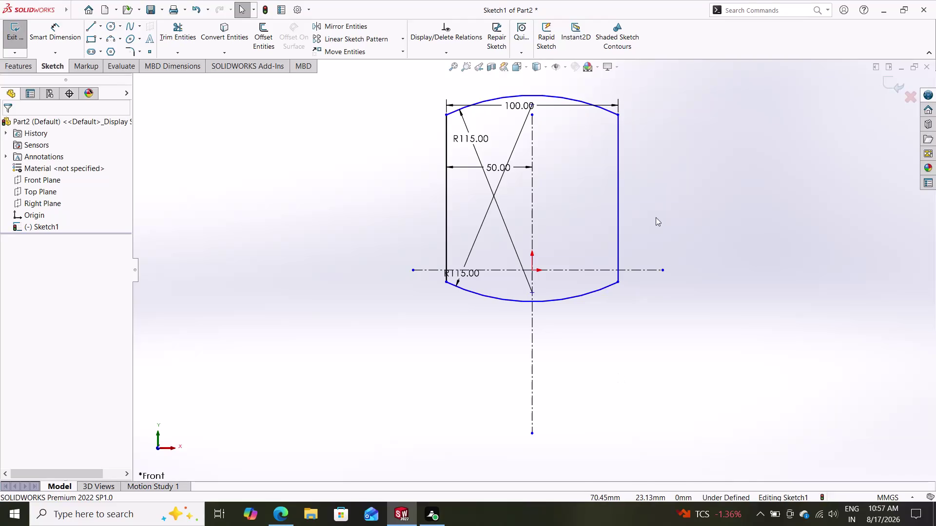
Dimension the plate's right side line to 150 mm tall.
click(59, 24)
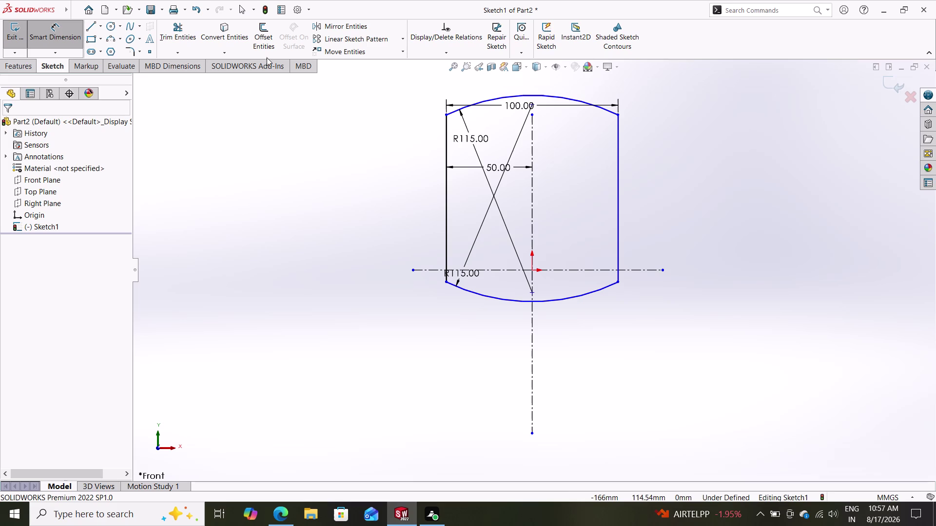
click(618, 162)
click(701, 179)
text(15)
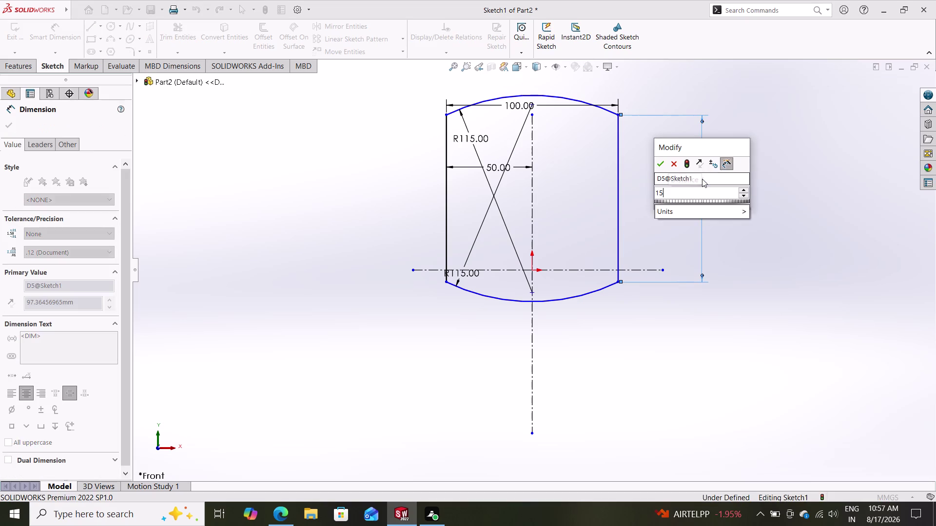
text(0)
key(Return)
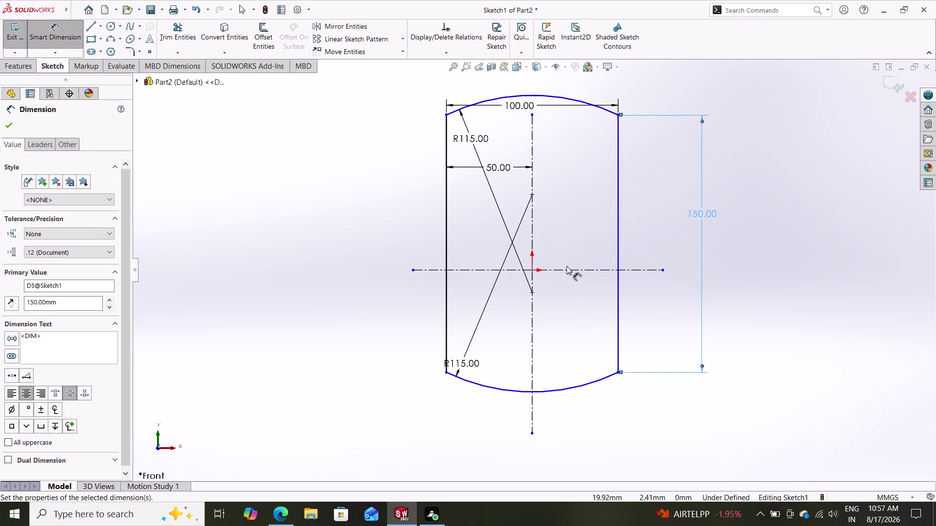
Dimension the top arc's peak 150/2 (75 mm) above the origin.
click(530, 269)
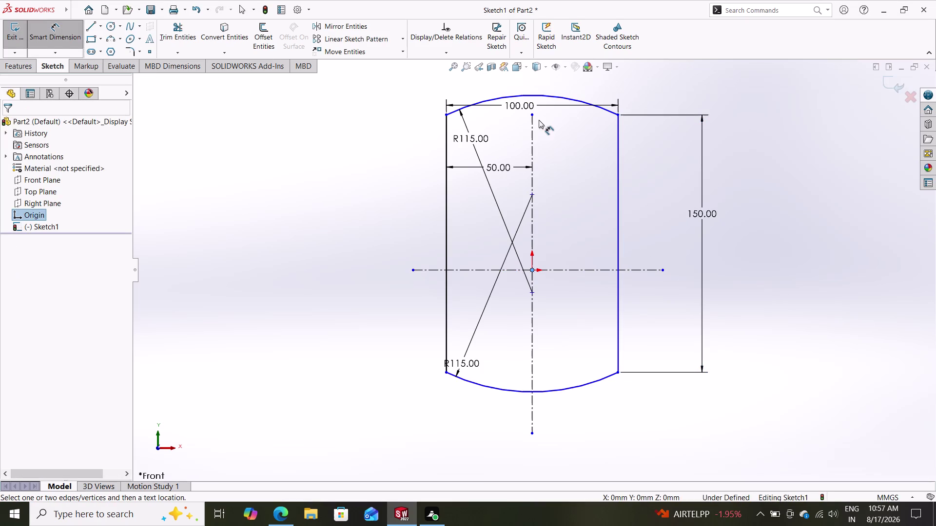
click(531, 94)
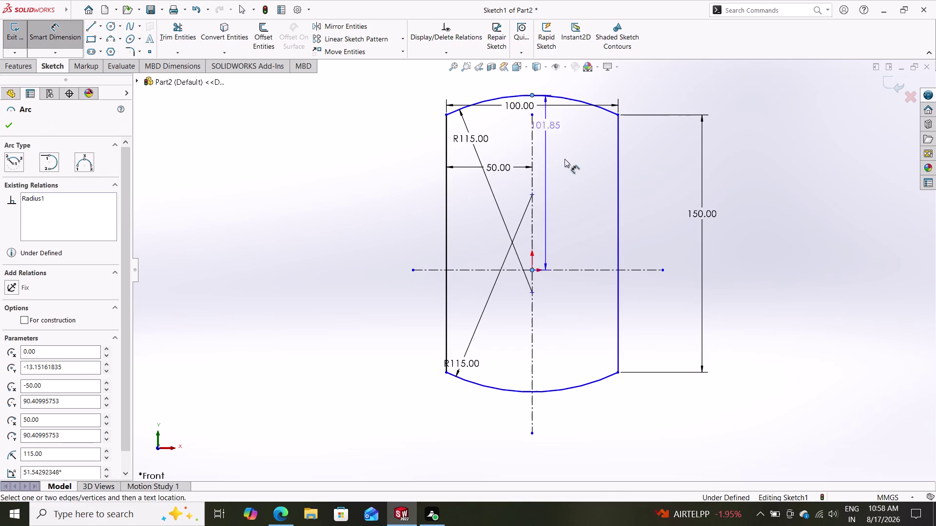
click(666, 222)
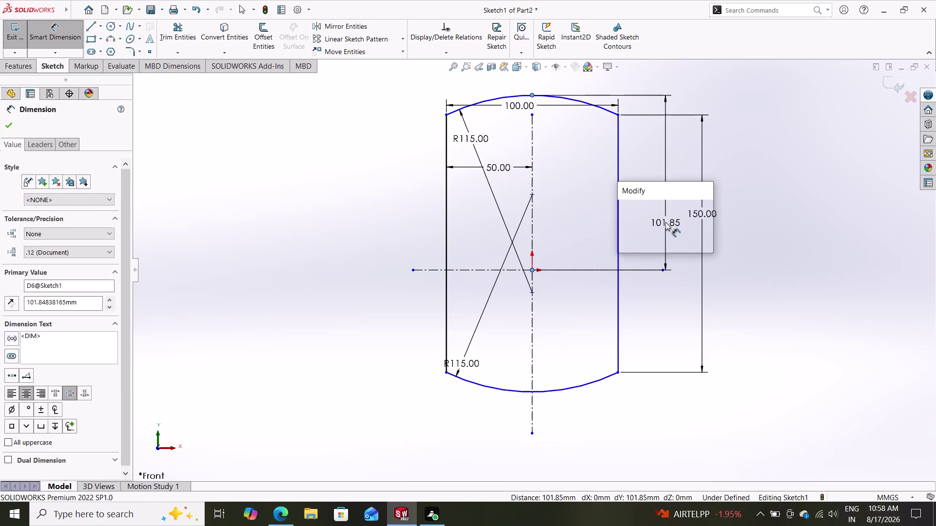
text(150)
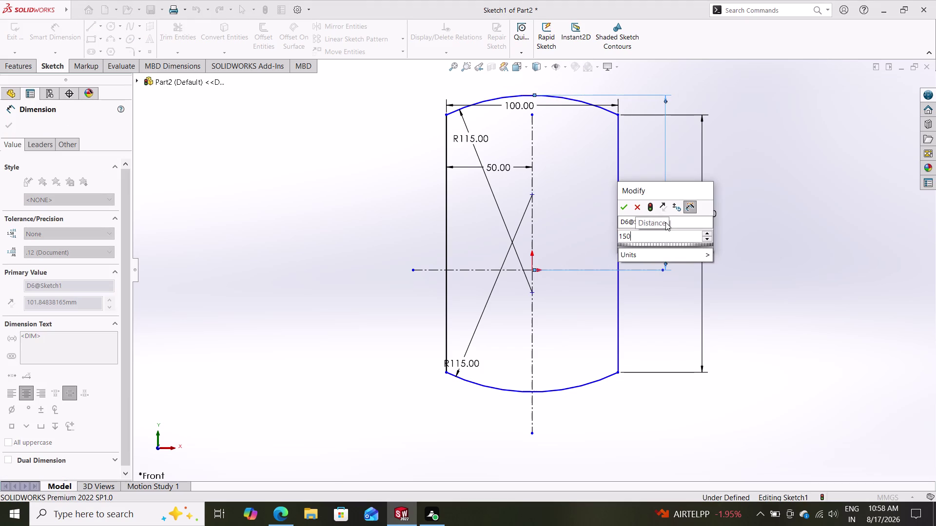
text(/2)
key(Return)
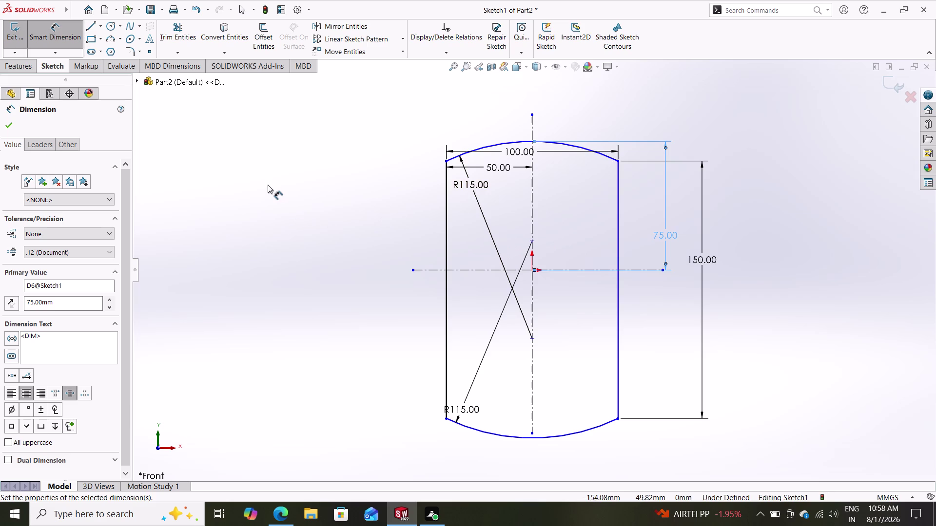
click(10, 120)
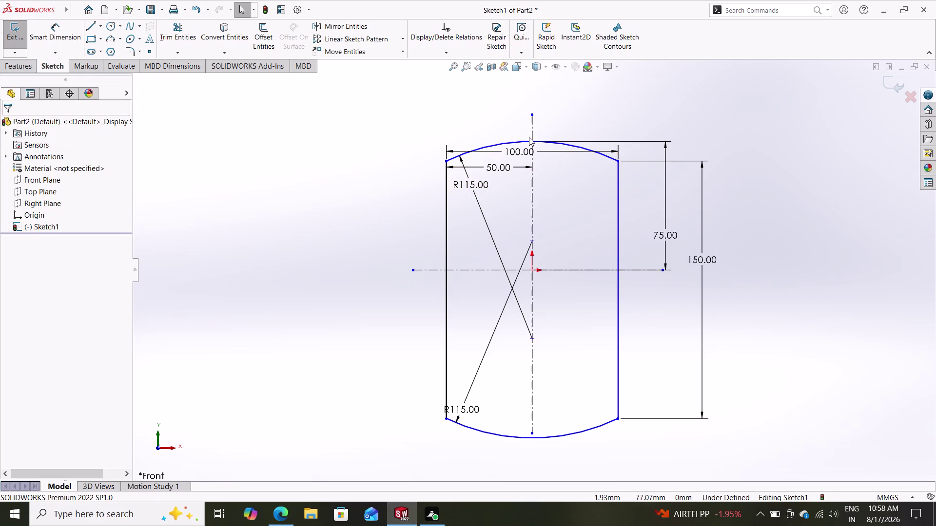
click(532, 142)
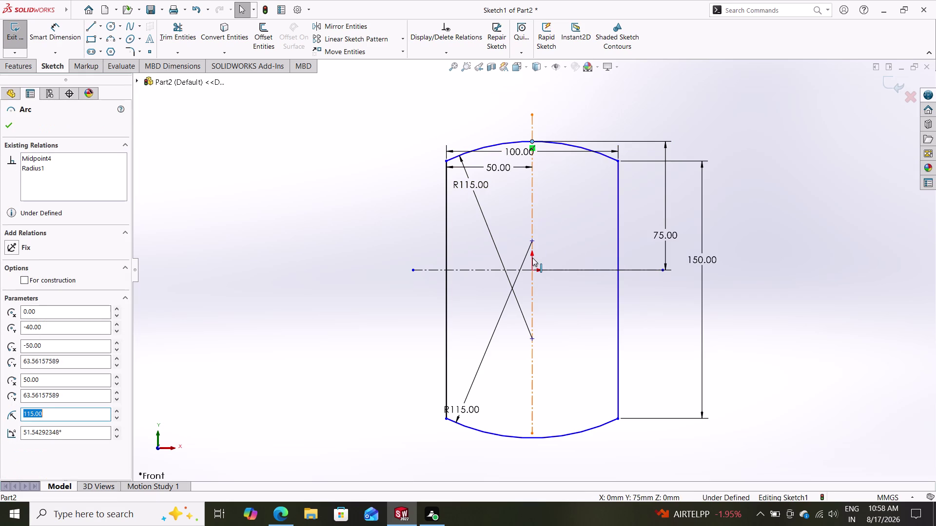
click(531, 438)
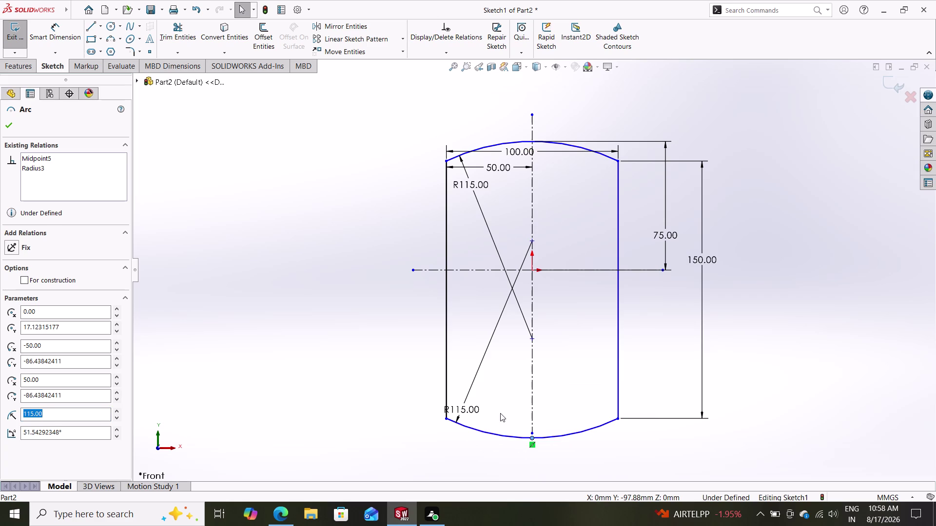
click(531, 140)
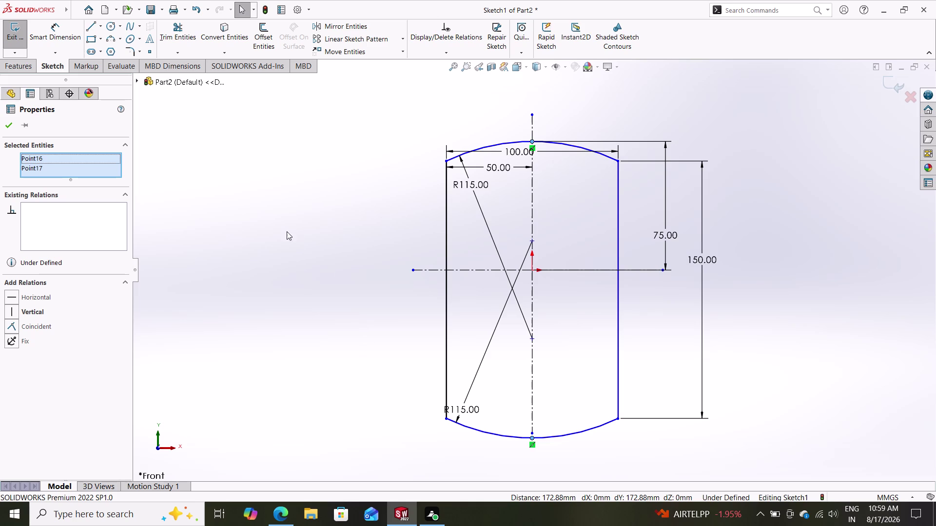
click(56, 38)
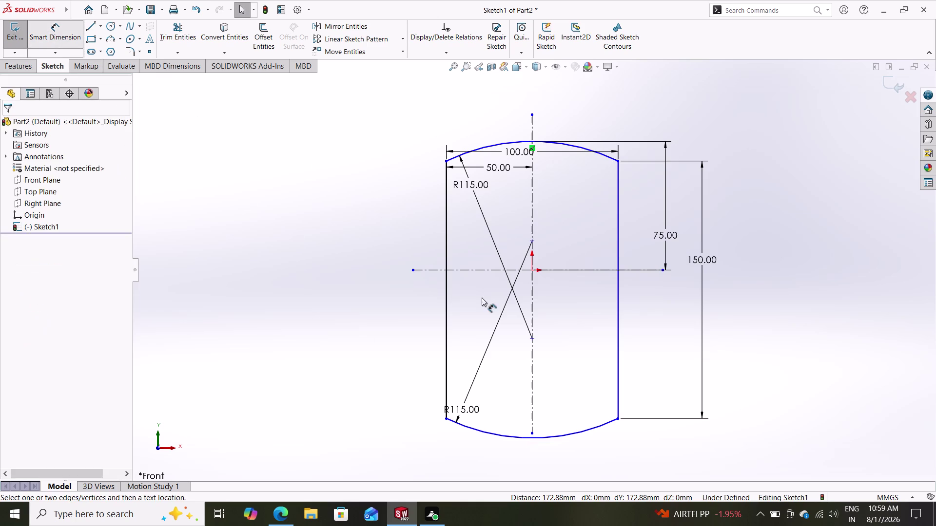
Discard the redundant 50 width dimension and the abandoned midpoint-to-midpoint dimension.
click(445, 274)
click(532, 269)
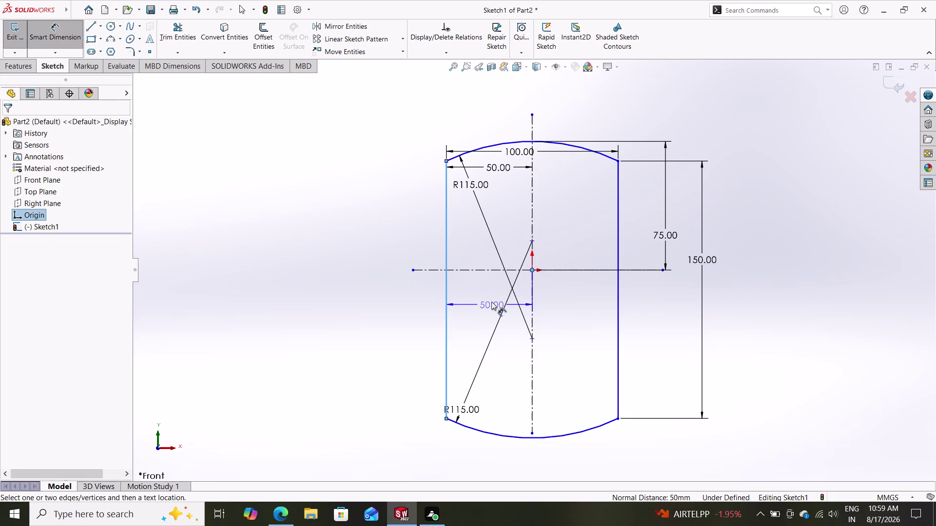
click(488, 292)
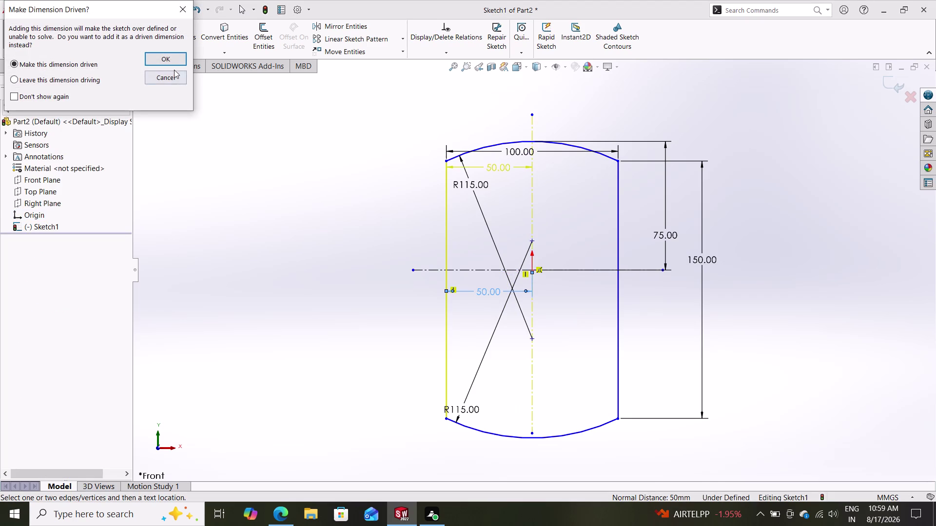
click(171, 79)
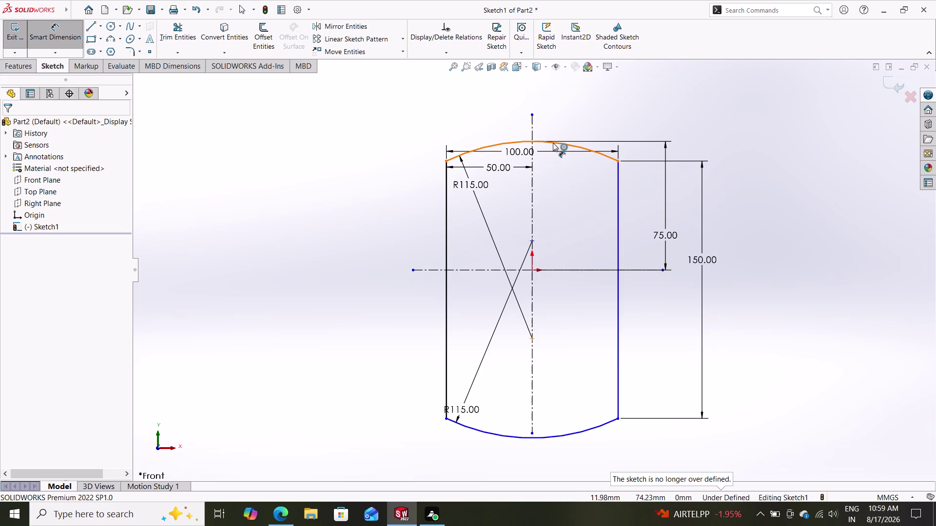
key(Escape)
click(531, 141)
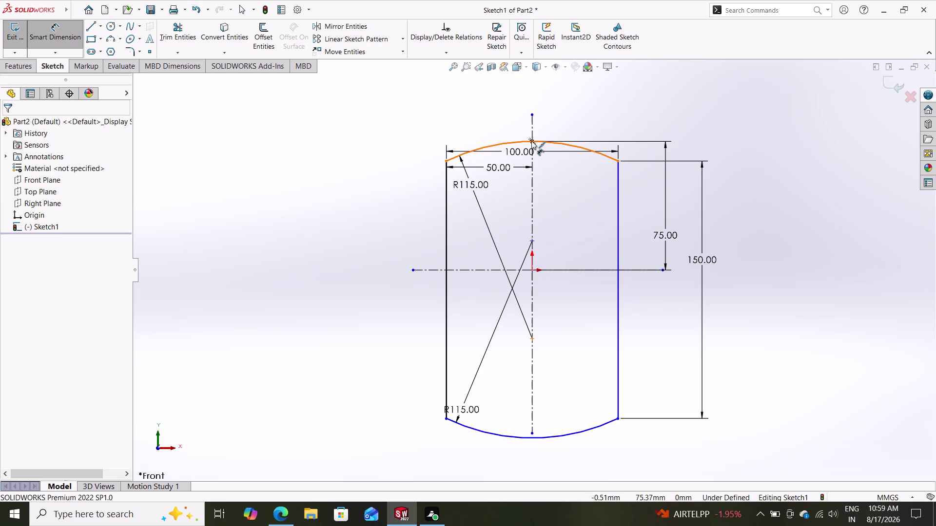
click(531, 438)
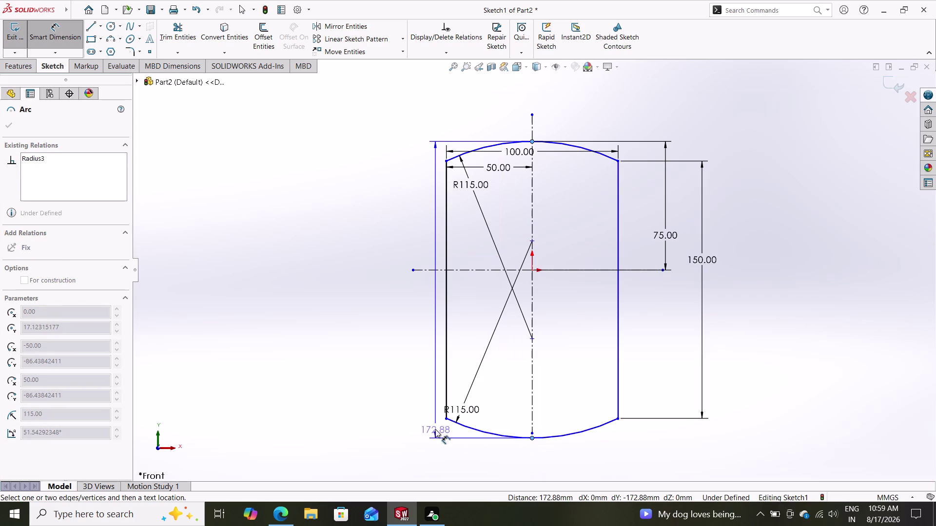
key(Escape)
key(Escape)
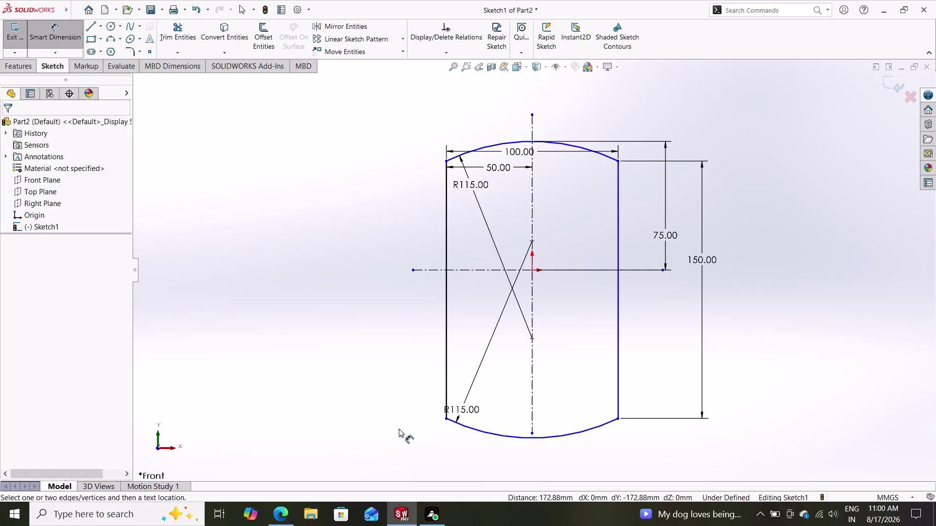
key(Escape)
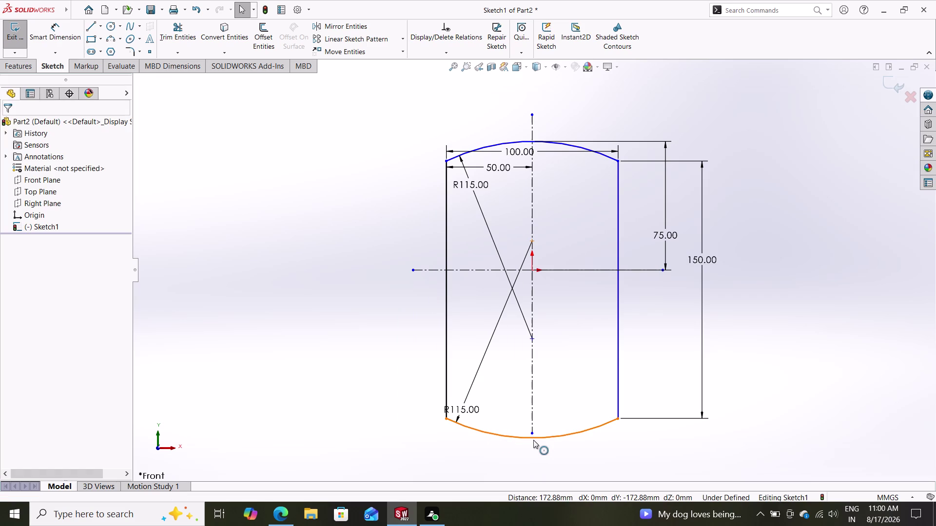
Add a Vertical relation between the bottom and top arc midpoints.
click(533, 437)
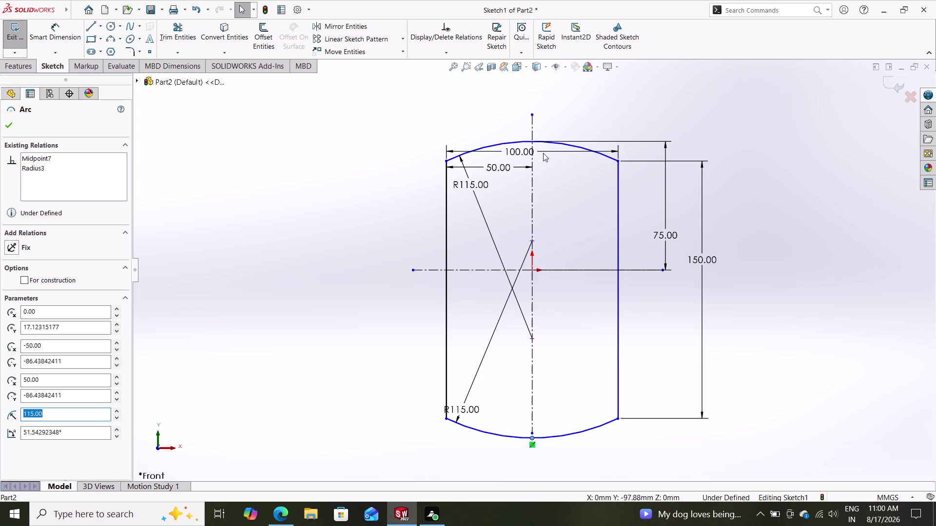
click(532, 141)
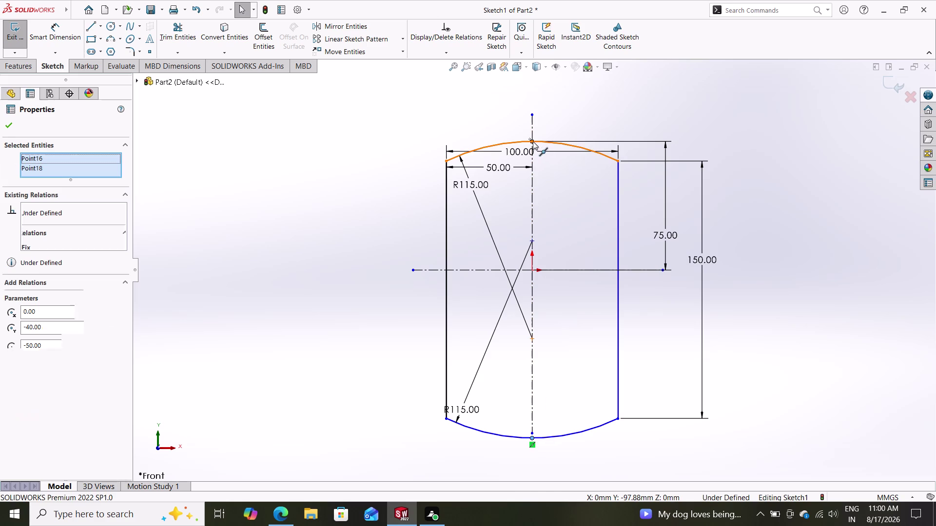
click(34, 310)
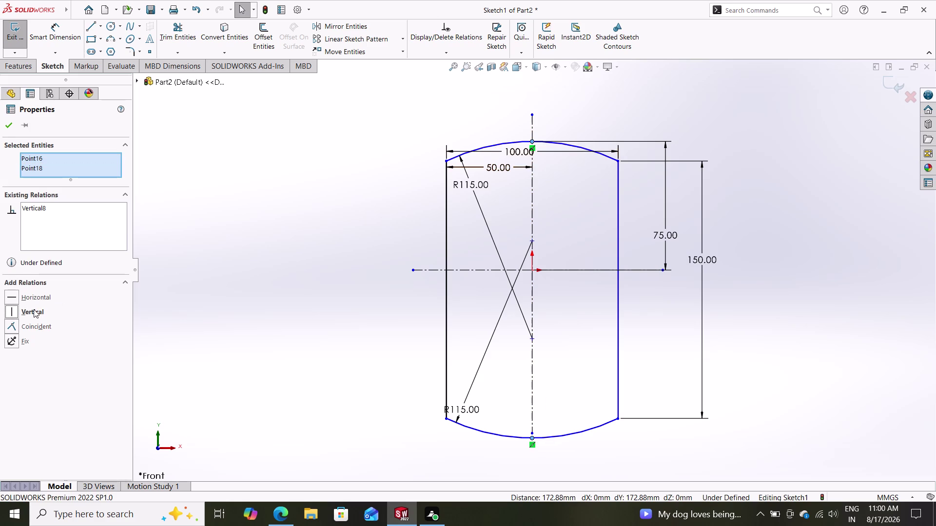
click(11, 125)
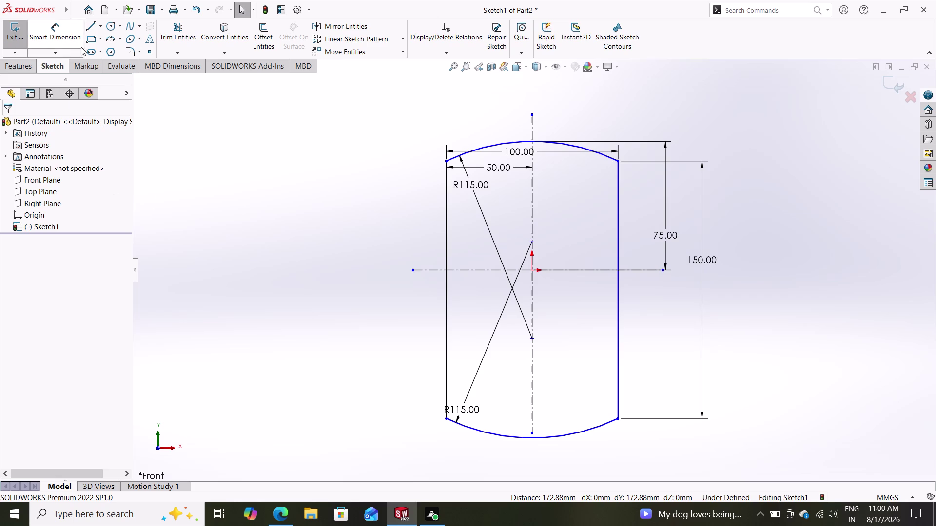
click(28, 59)
Extrude the plate sketch 20 mm with Mid Plane, then undo the extrusion.
click(19, 33)
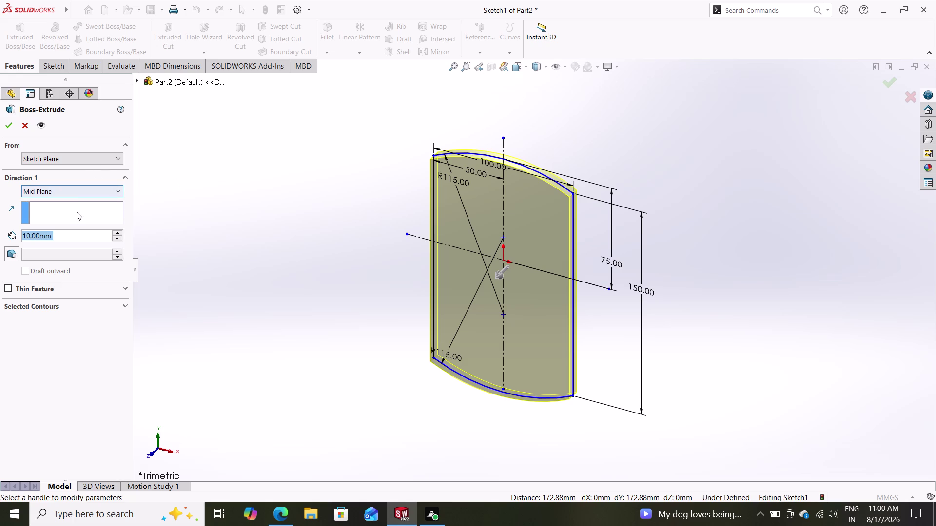
text(20)
key(Return)
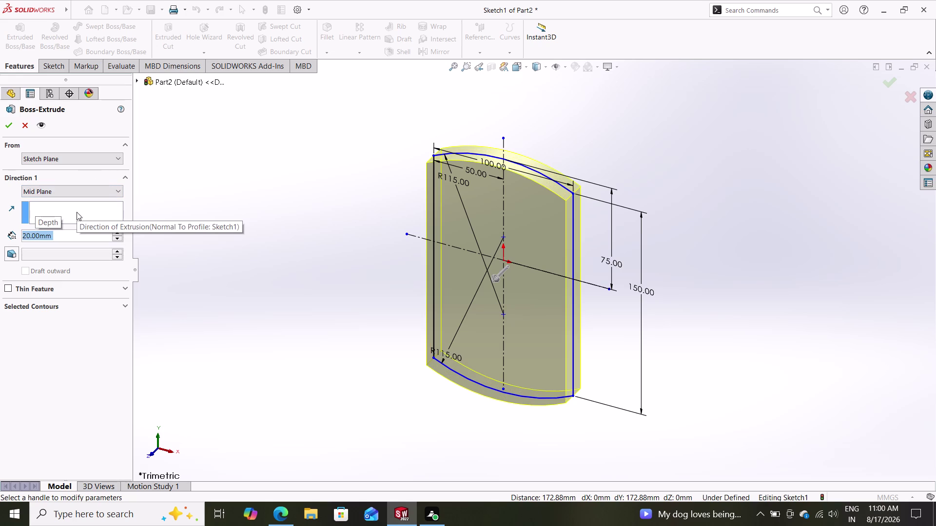
click(7, 123)
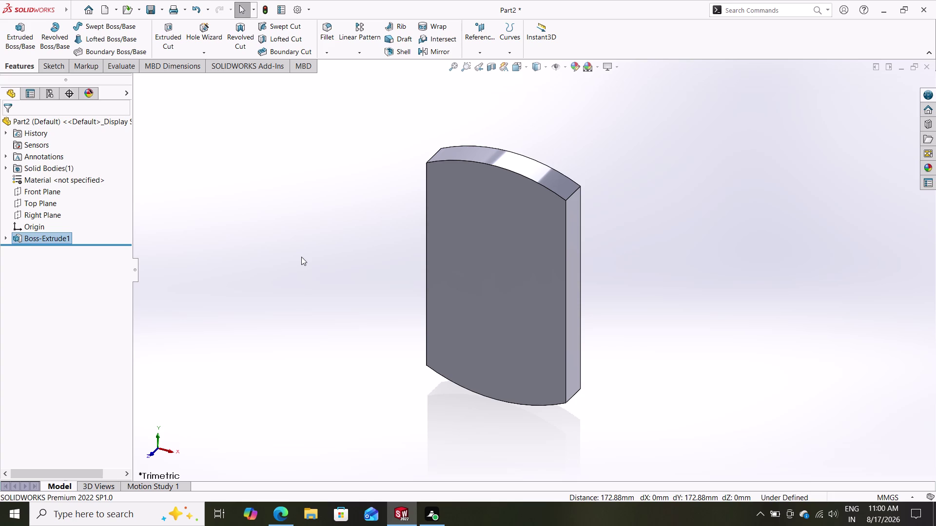
key(ctrl+z)
Add a Horizontal relation between the top arc's two end points.
click(301, 257)
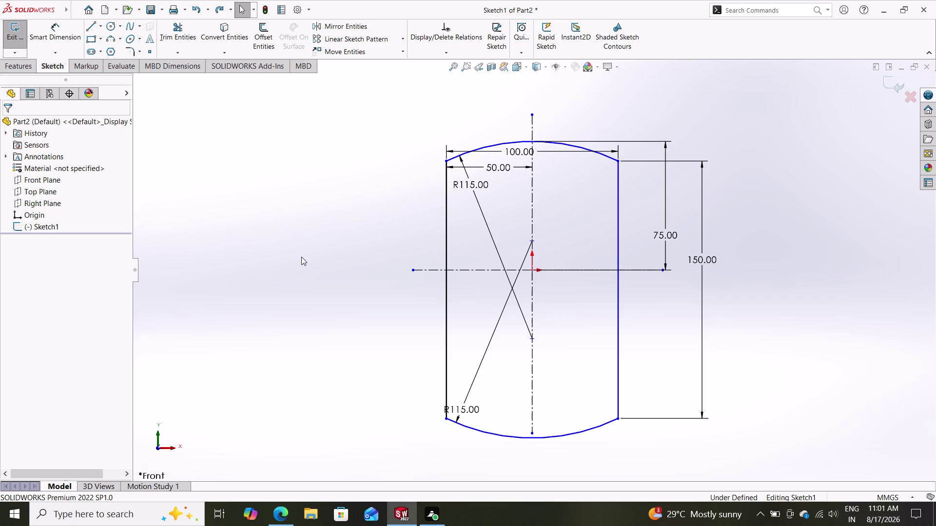
key(Escape)
key(Escape)
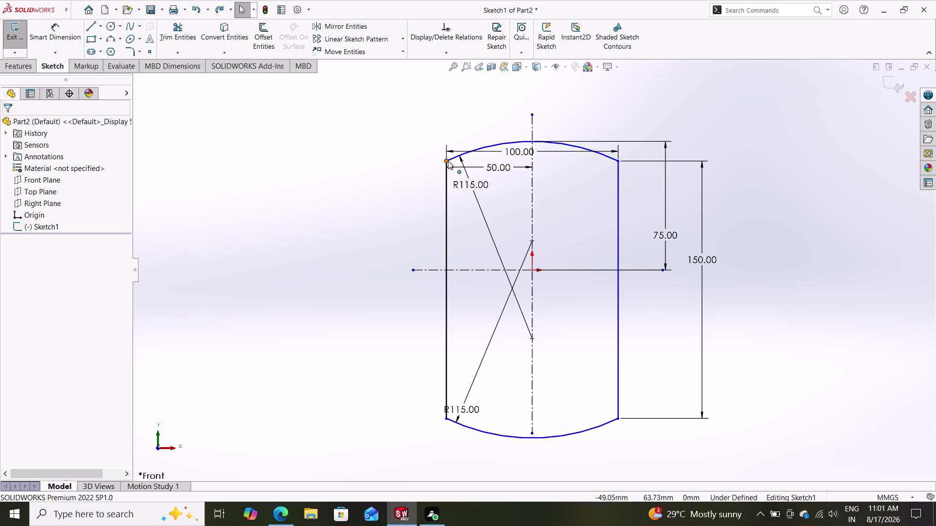
click(447, 161)
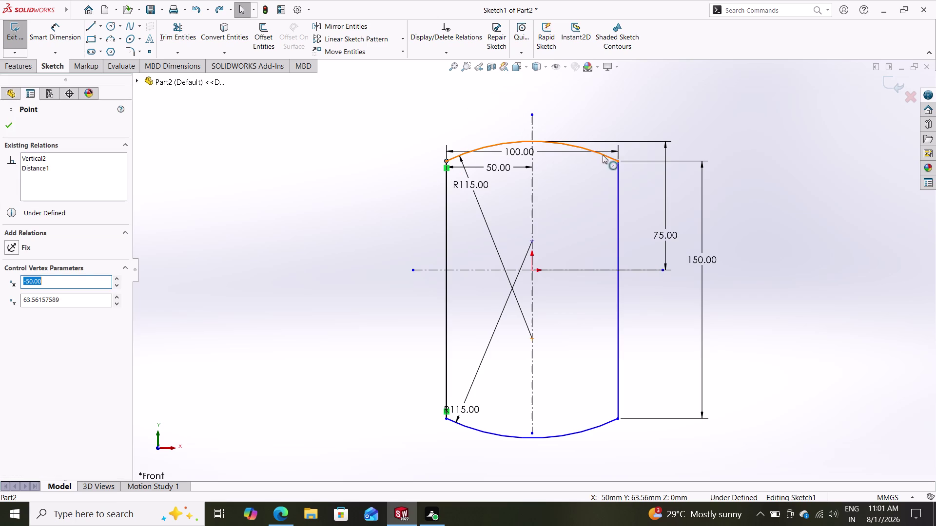
click(618, 160)
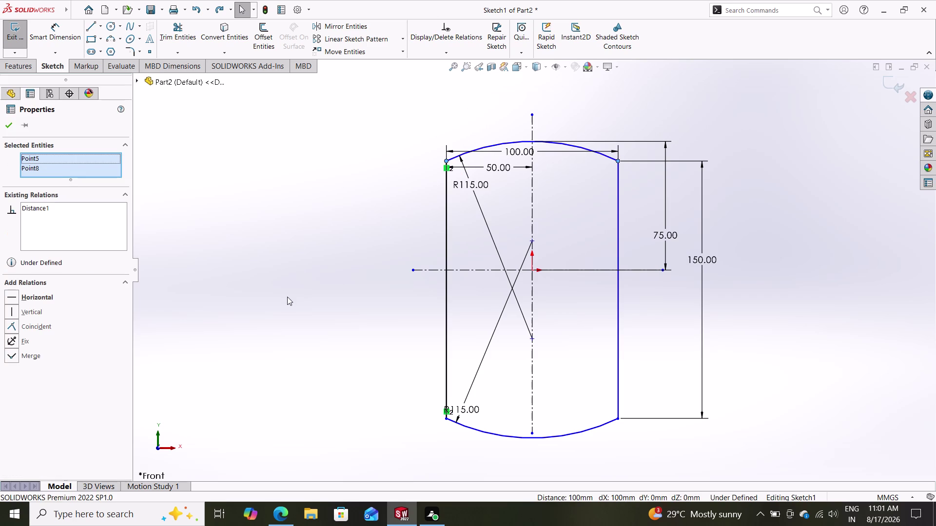
click(56, 297)
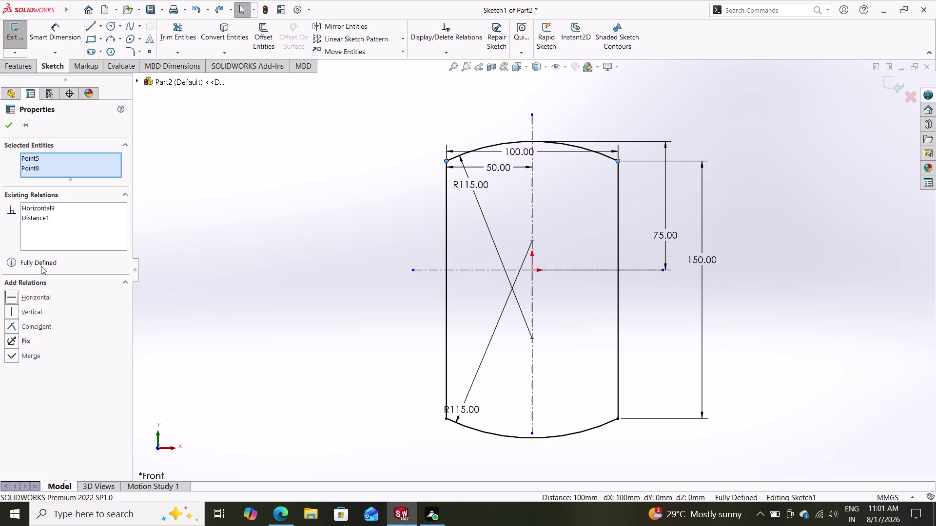
click(10, 121)
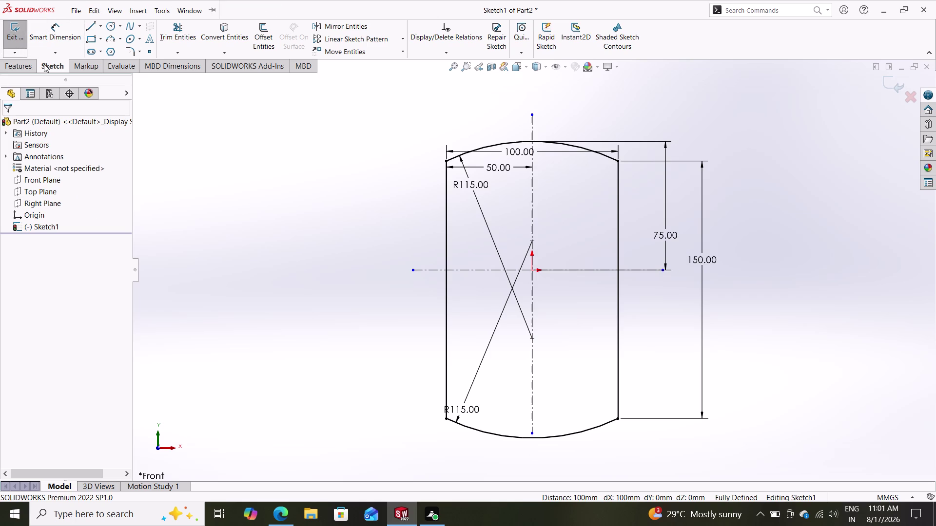
Extrude the plate sketch as a 20 mm Mid Plane boss, creating Boss-Extrude2.
click(20, 63)
click(16, 30)
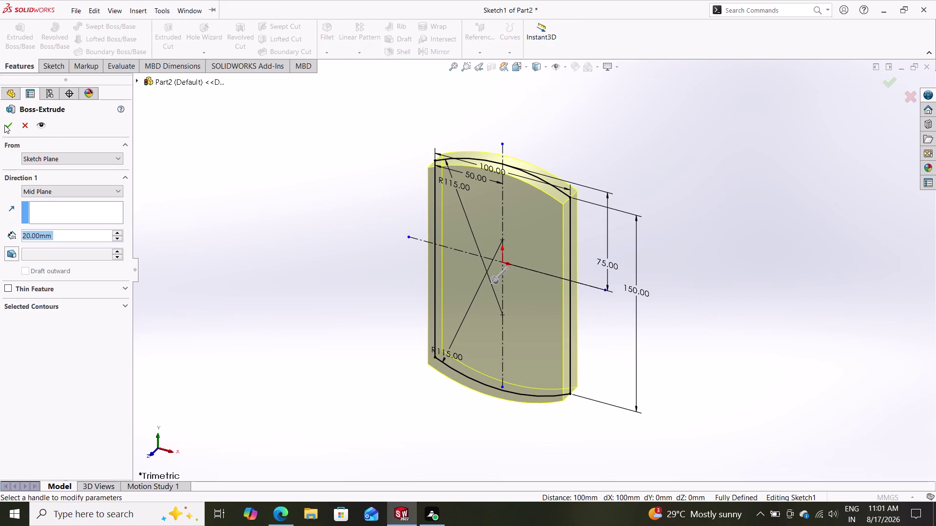
click(5, 125)
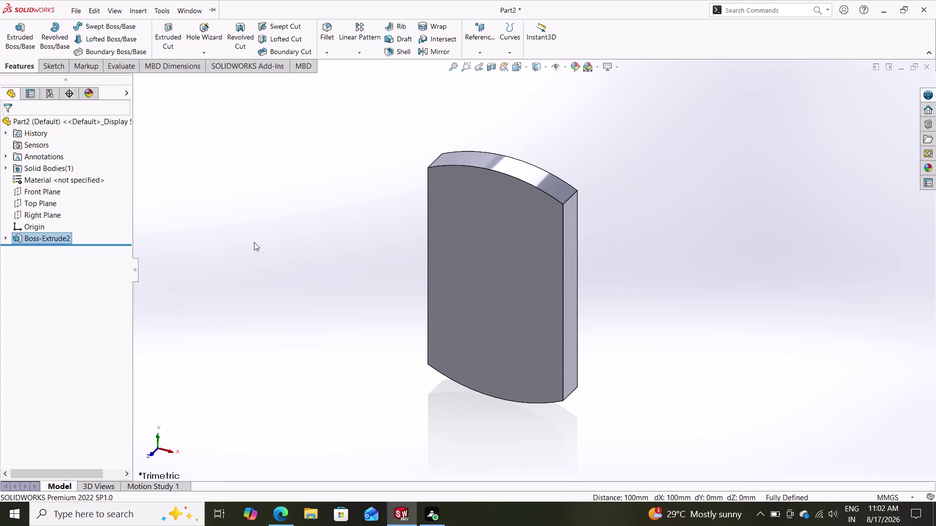
click(491, 300)
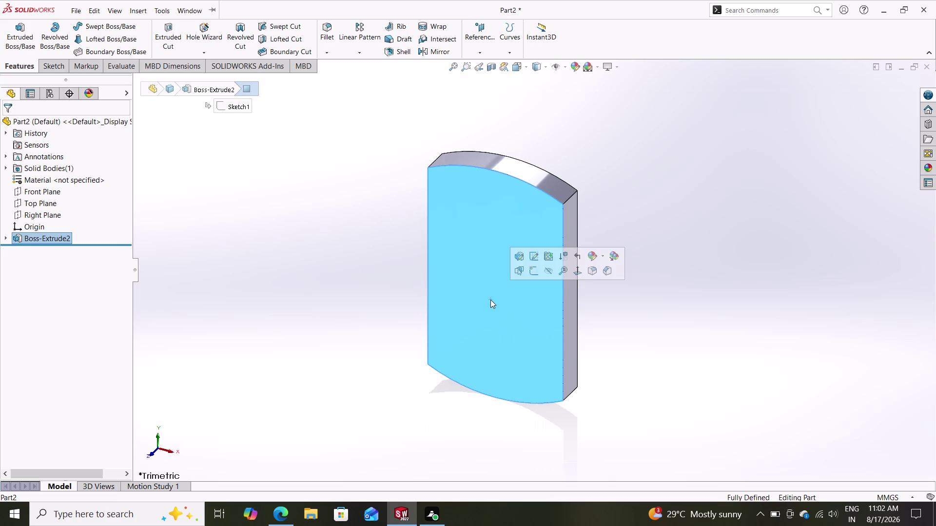
On the front face, draw a smaller and a larger concentric circle centred below the origin.
click(534, 271)
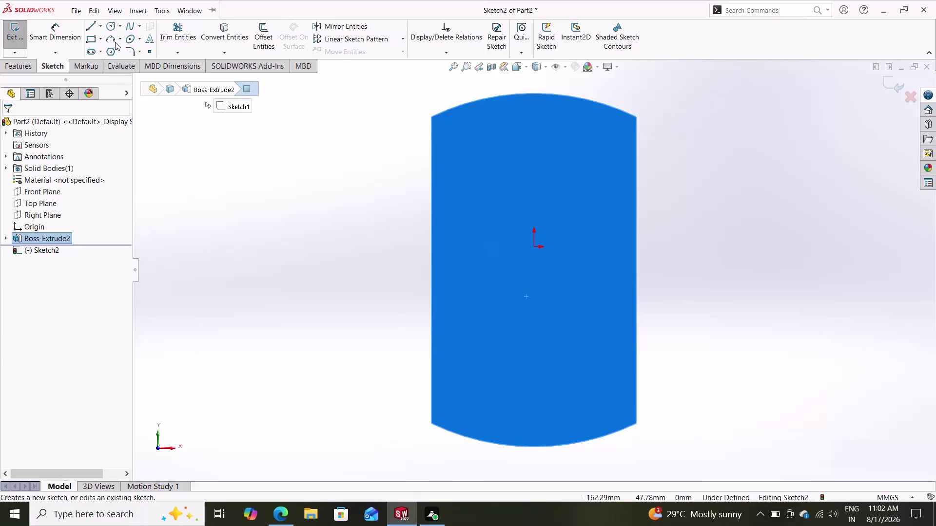
click(111, 23)
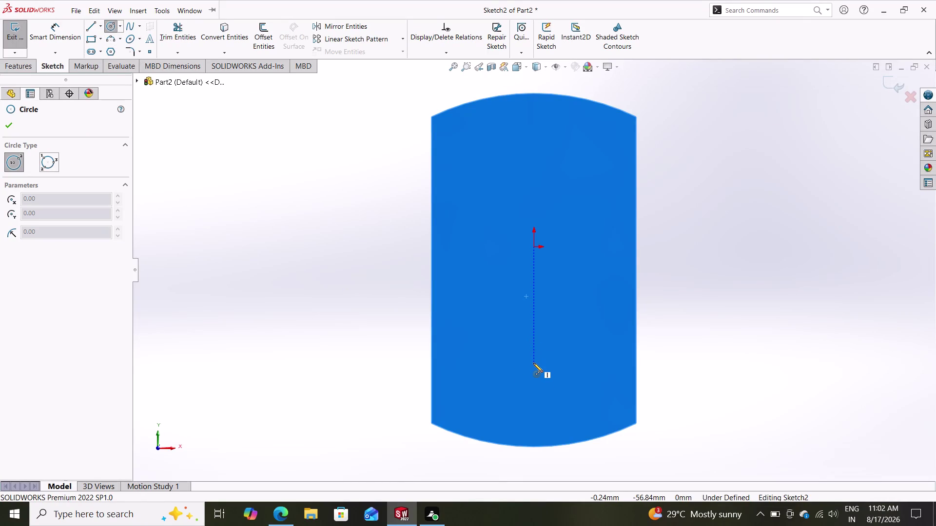
click(534, 376)
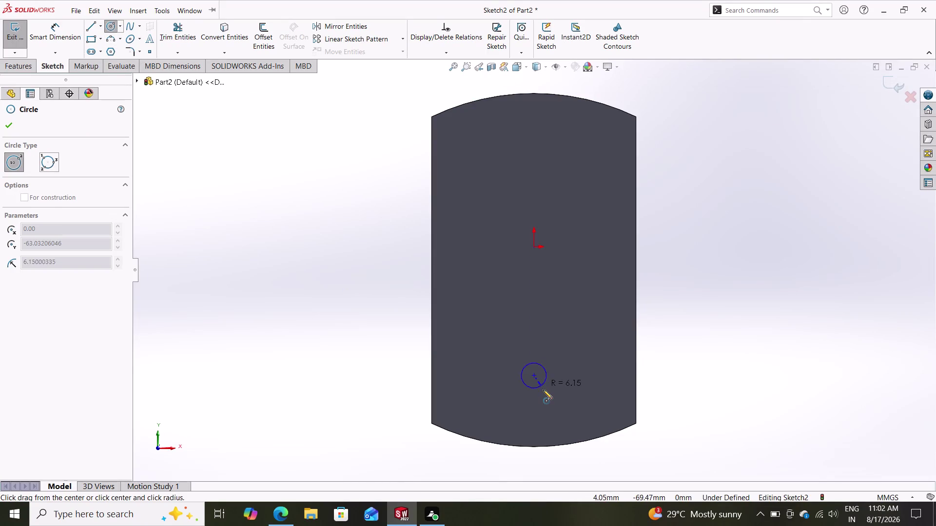
click(554, 393)
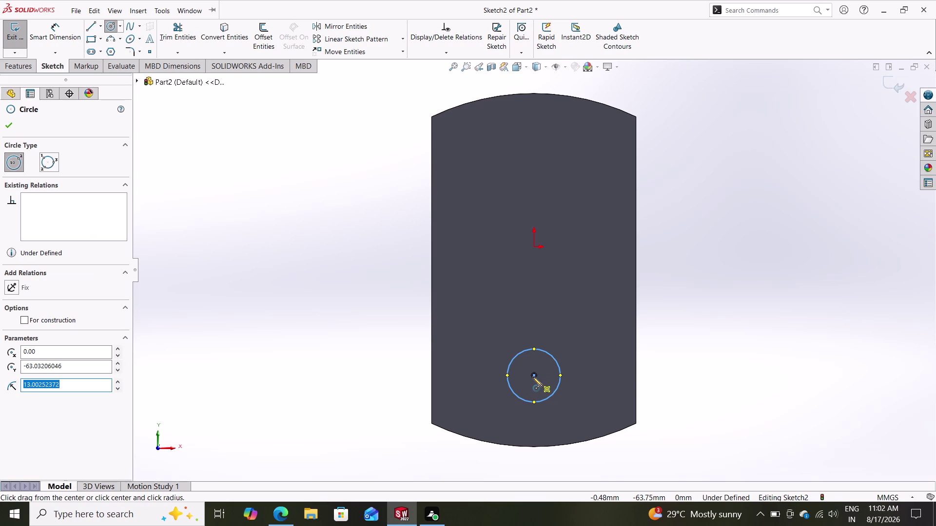
click(533, 377)
click(569, 406)
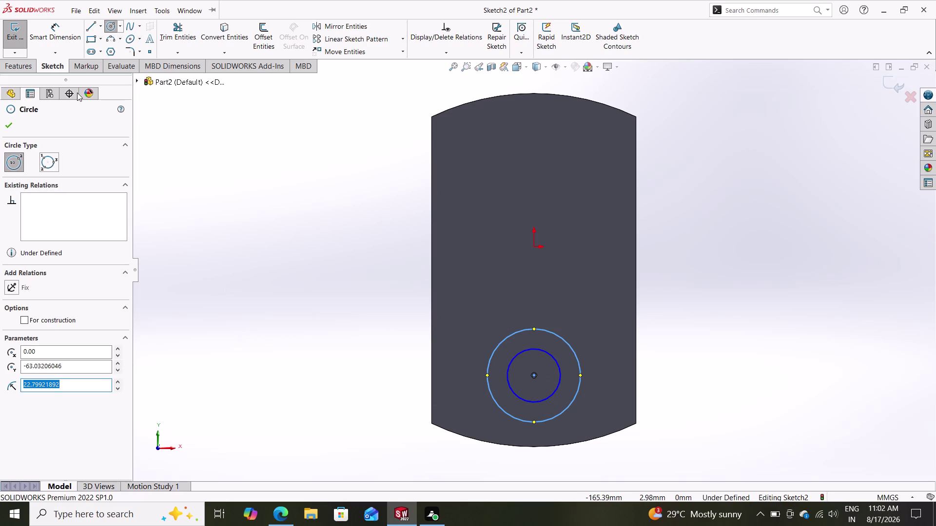
click(5, 122)
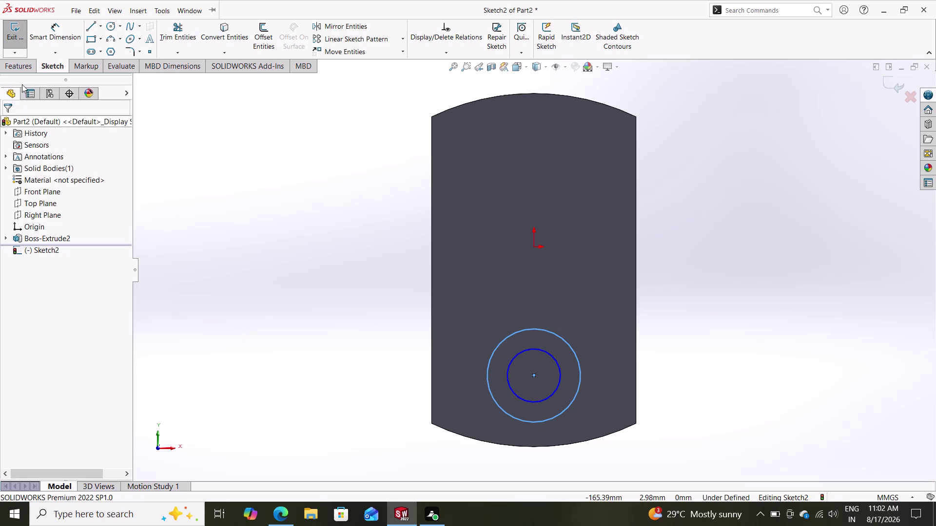
Give the inner circle a 22 mm diameter and the outer circle a 30 mm diameter.
click(60, 36)
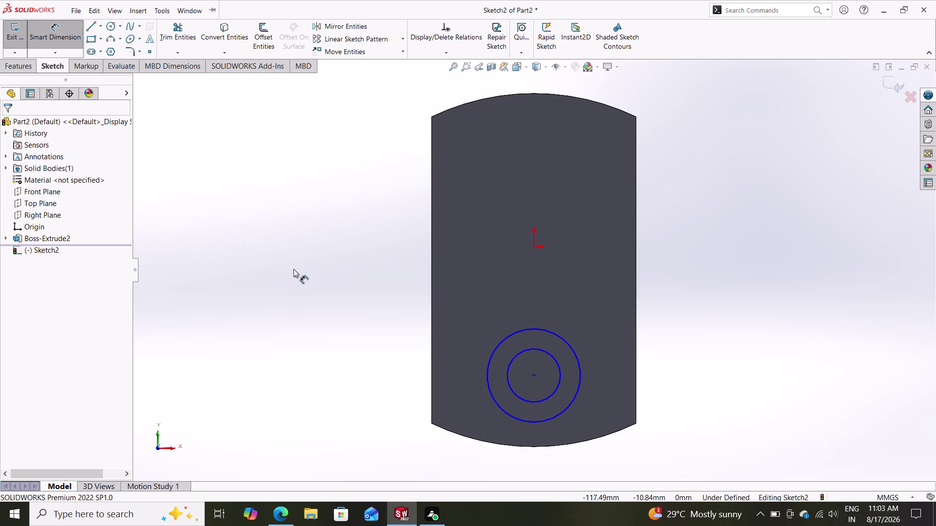
click(543, 352)
click(758, 321)
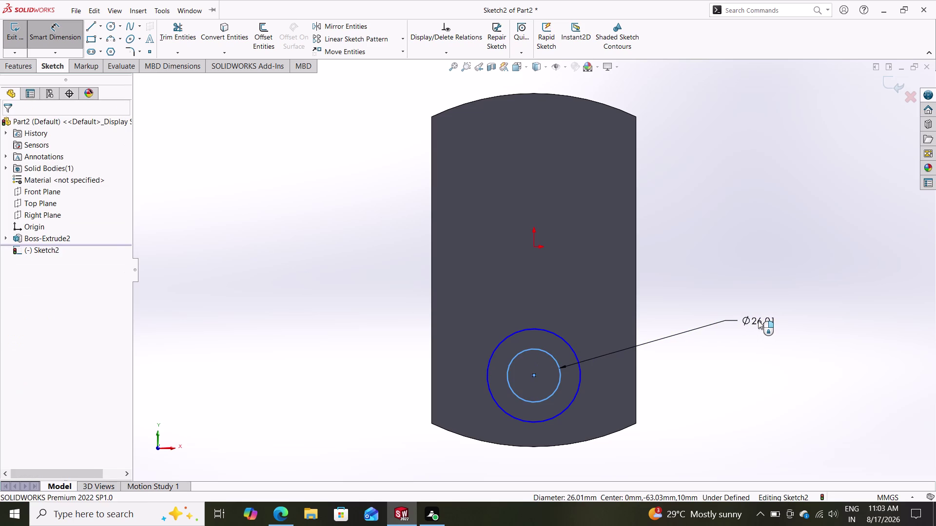
text(22)
key(Return)
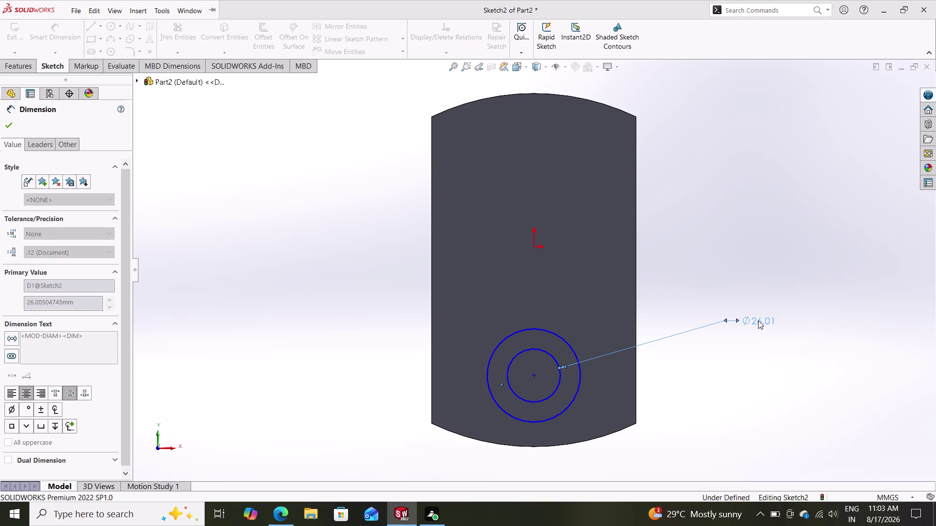
click(561, 336)
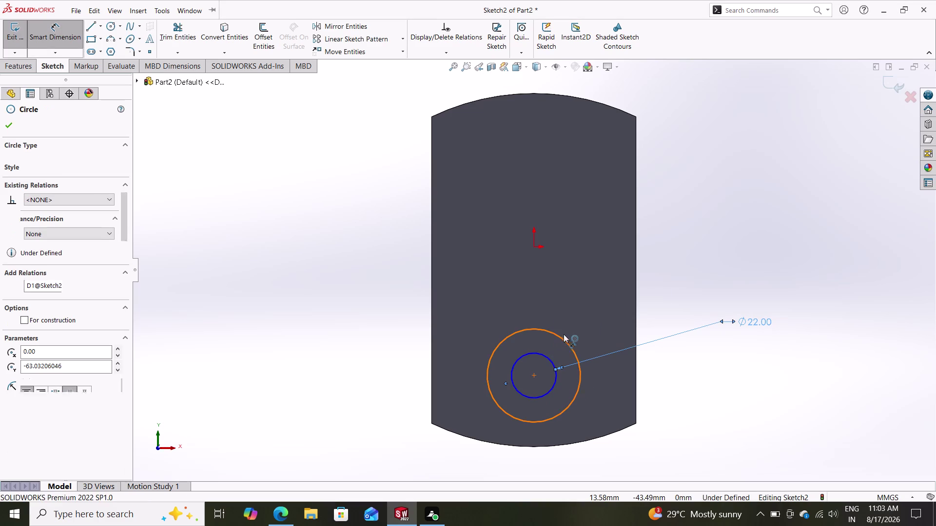
click(720, 260)
text(30)
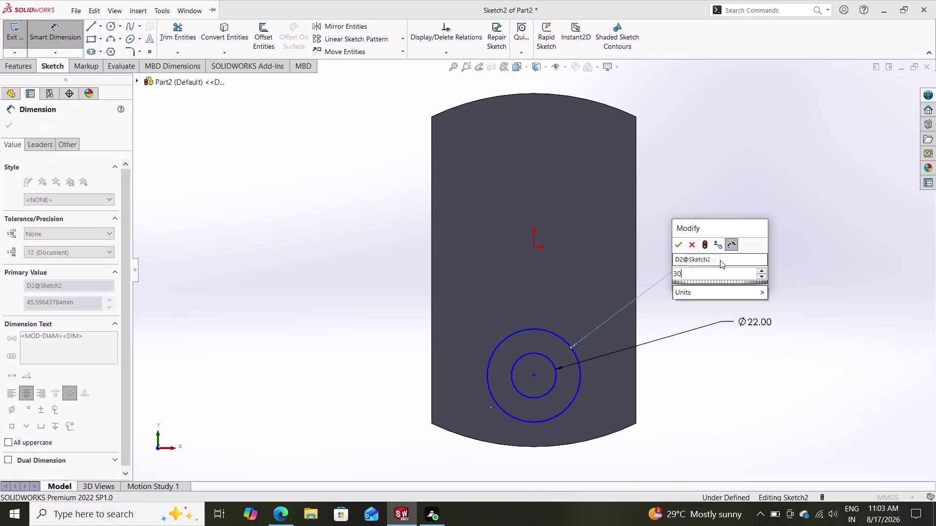
key(Return)
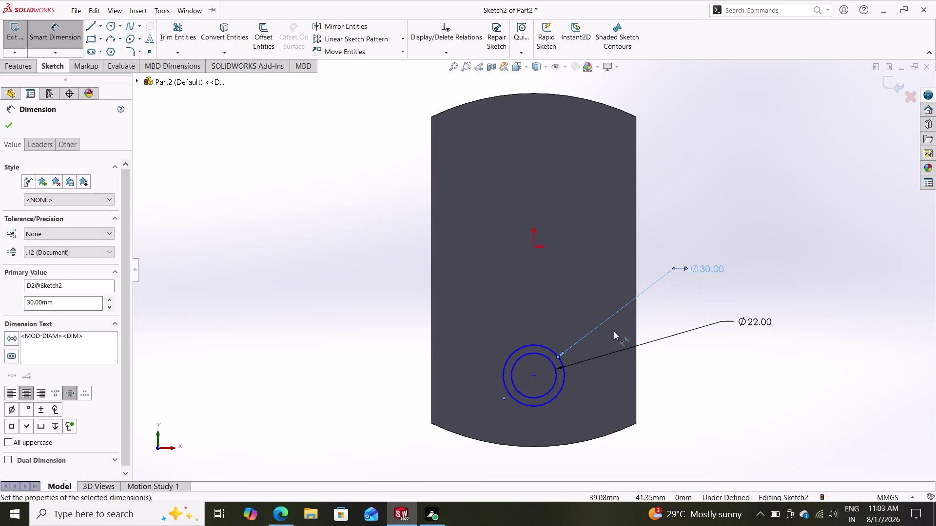
click(8, 124)
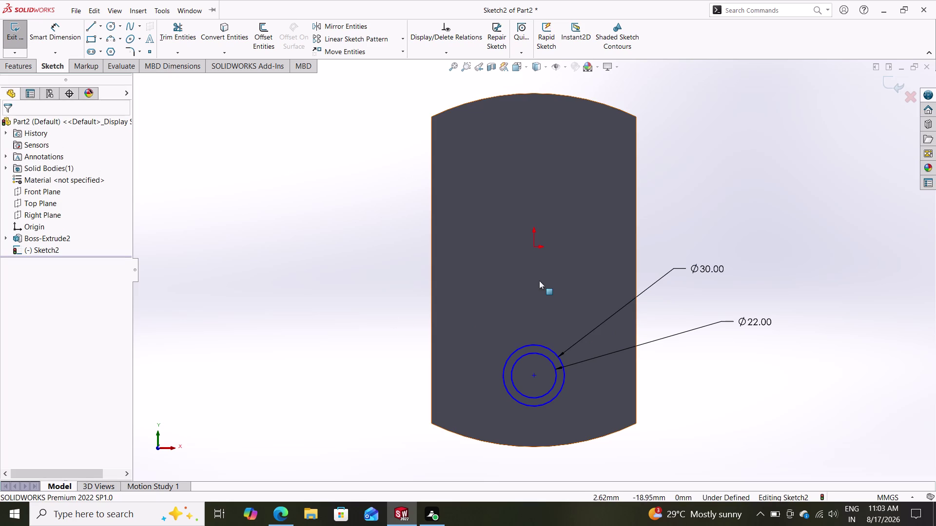
click(534, 245)
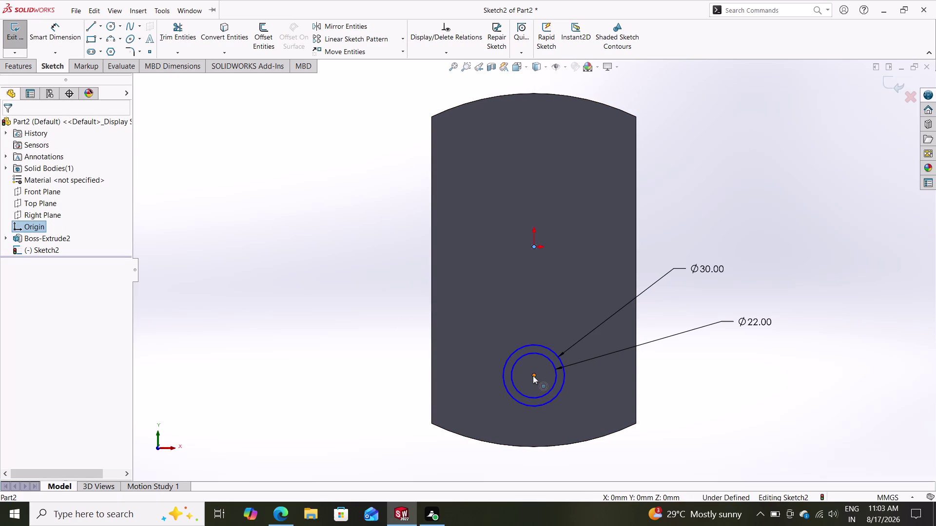
Add a Vertical relation between the part origin and the circles' centre point.
click(533, 376)
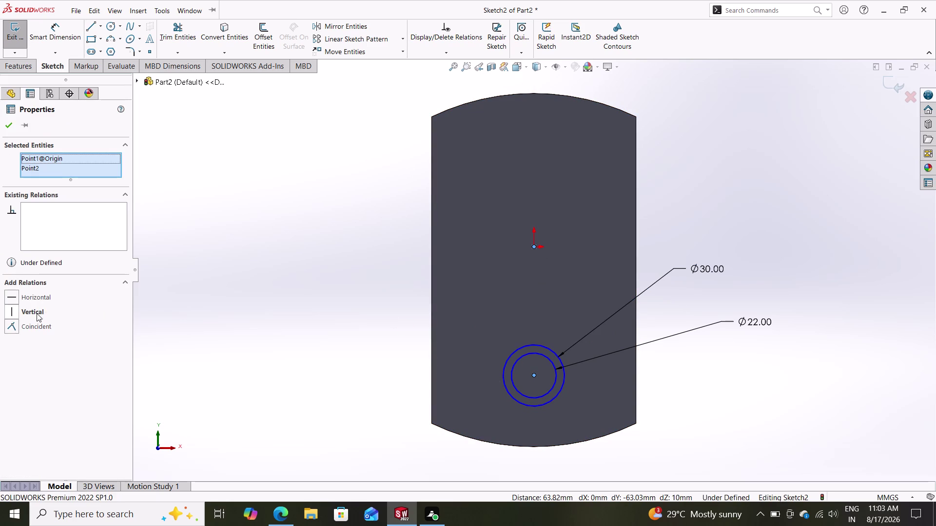
click(37, 313)
click(9, 125)
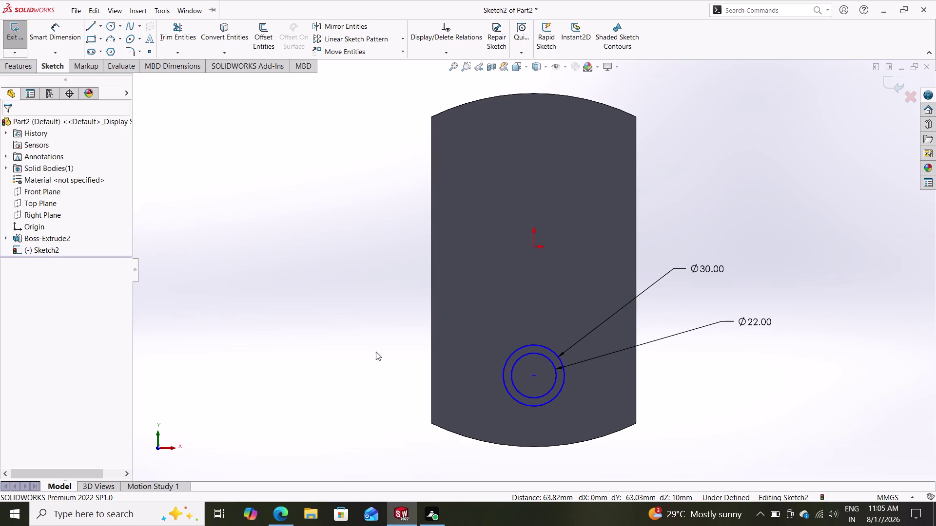
click(554, 382)
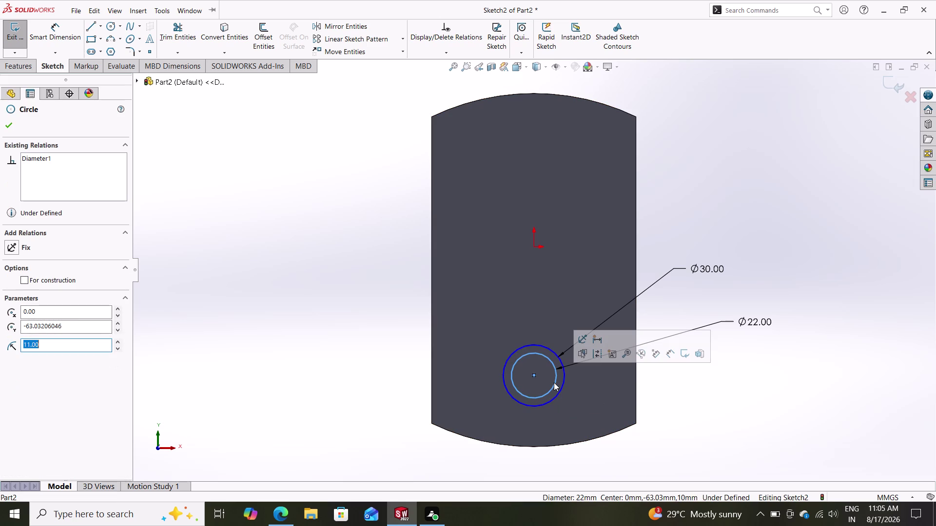
Delete the 22 mm inner circle and its dimension, confirming the Sketcher prompt.
key(Delete)
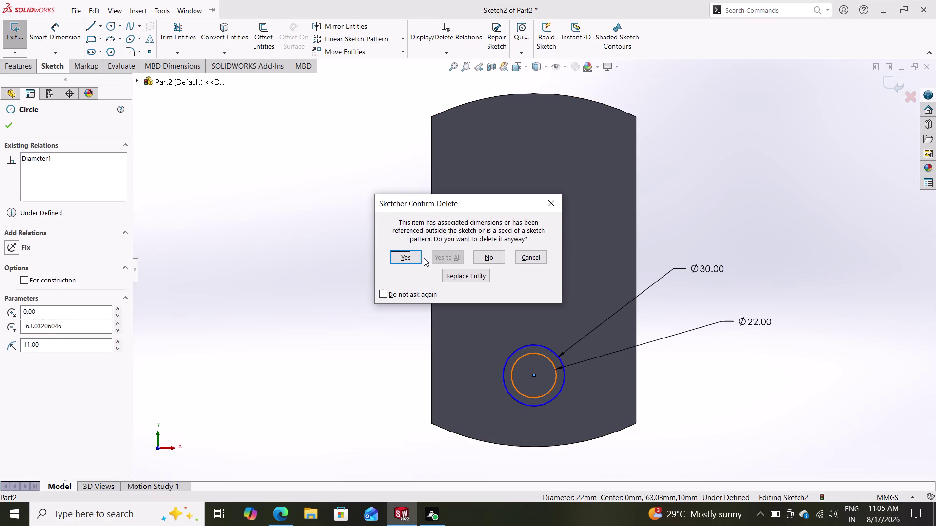
click(419, 257)
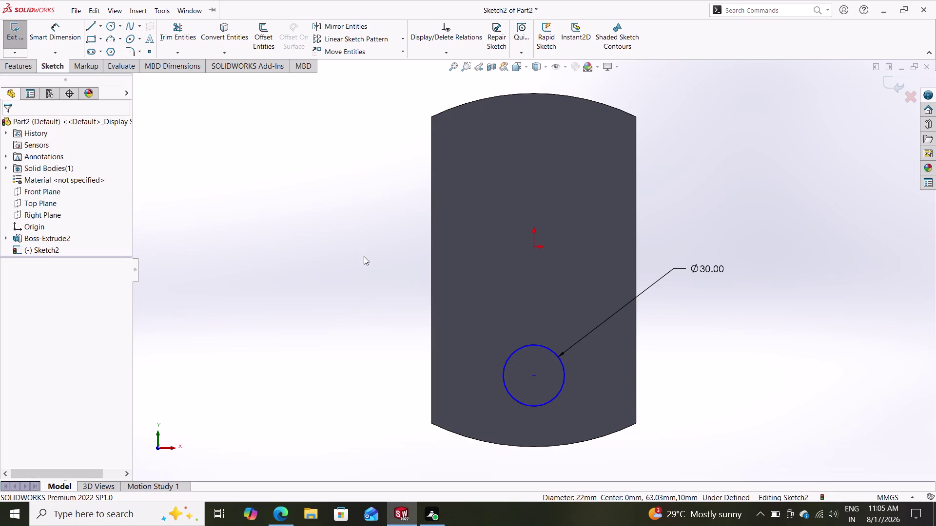
click(56, 38)
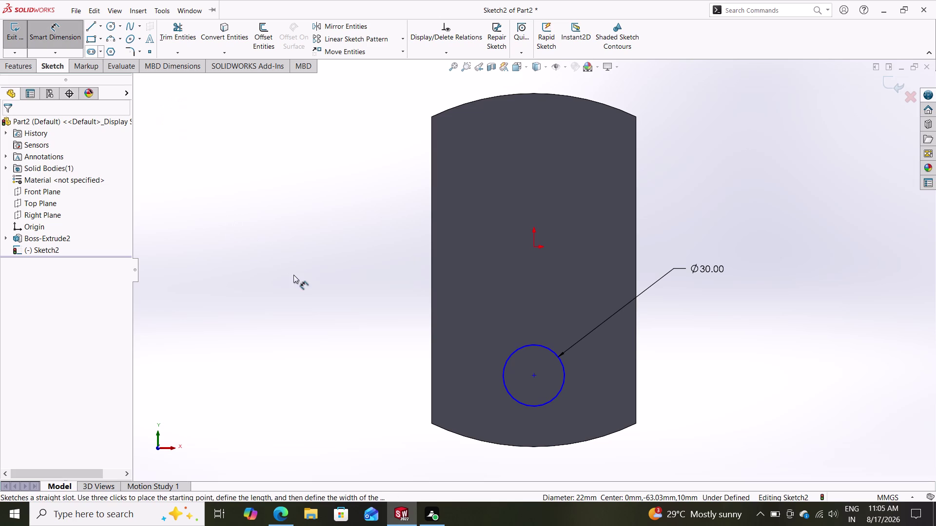
click(533, 446)
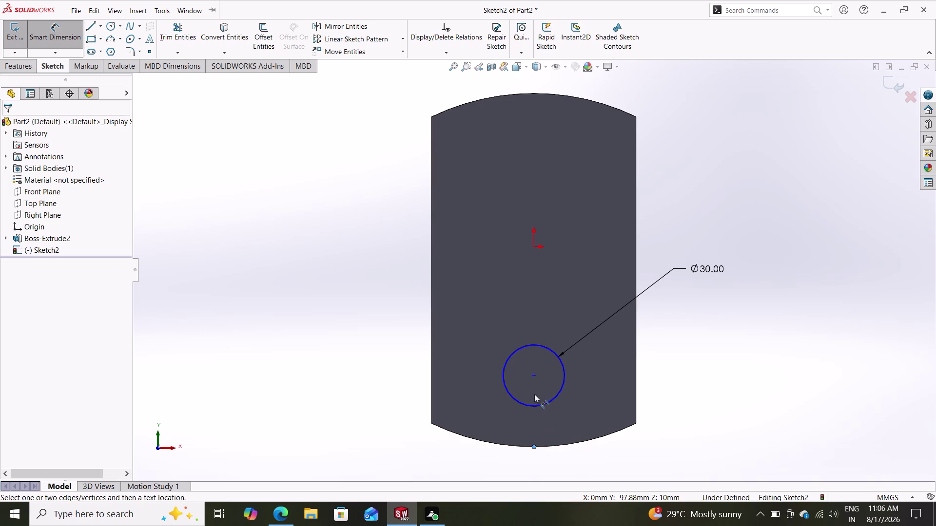
Dimension the circle centre 35 mm from the bottom arc's midpoint.
drag(535, 377, 574, 377)
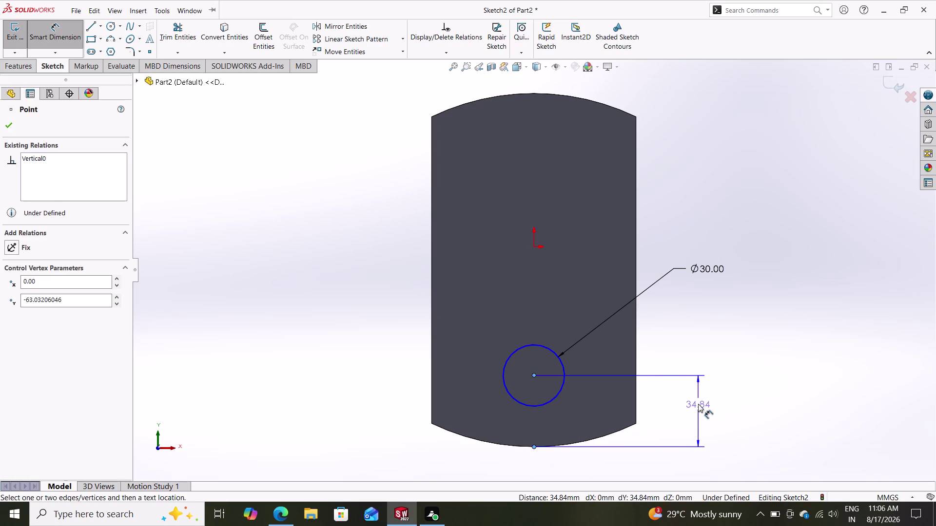
click(697, 404)
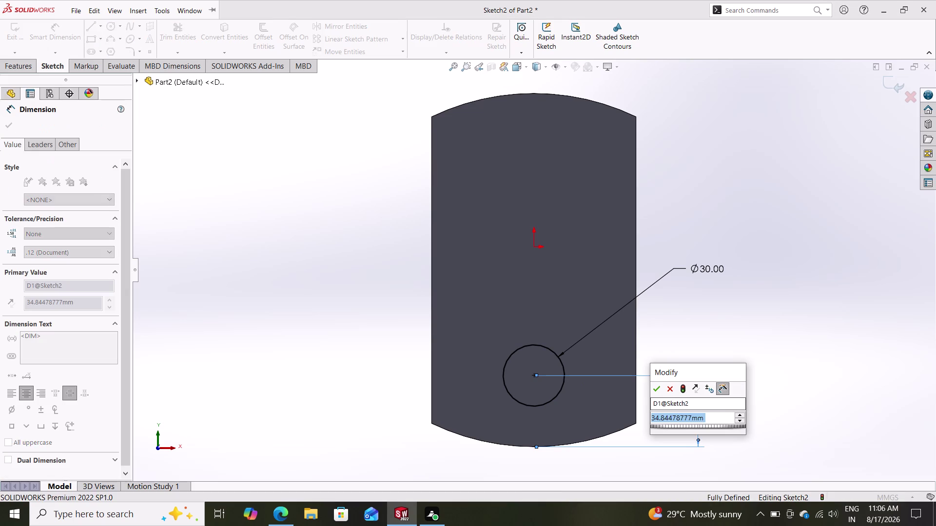
text(35)
key(Return)
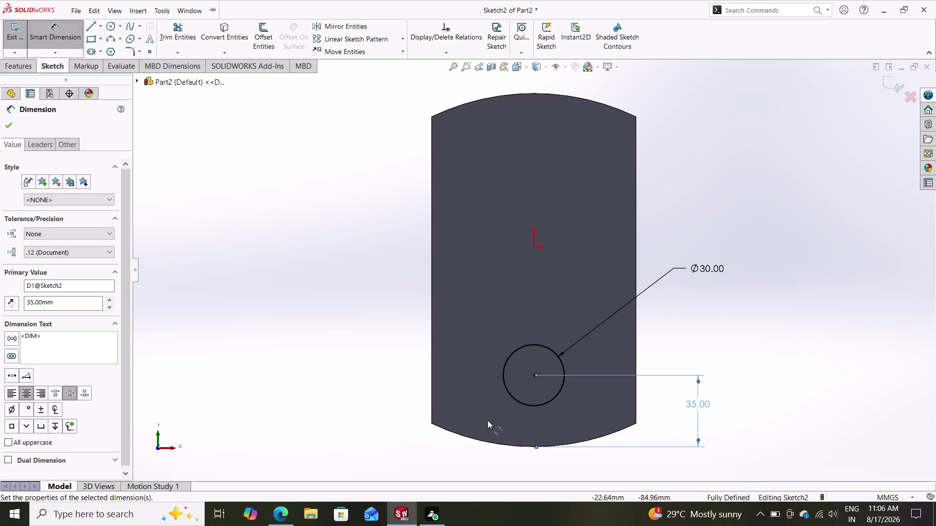
click(8, 122)
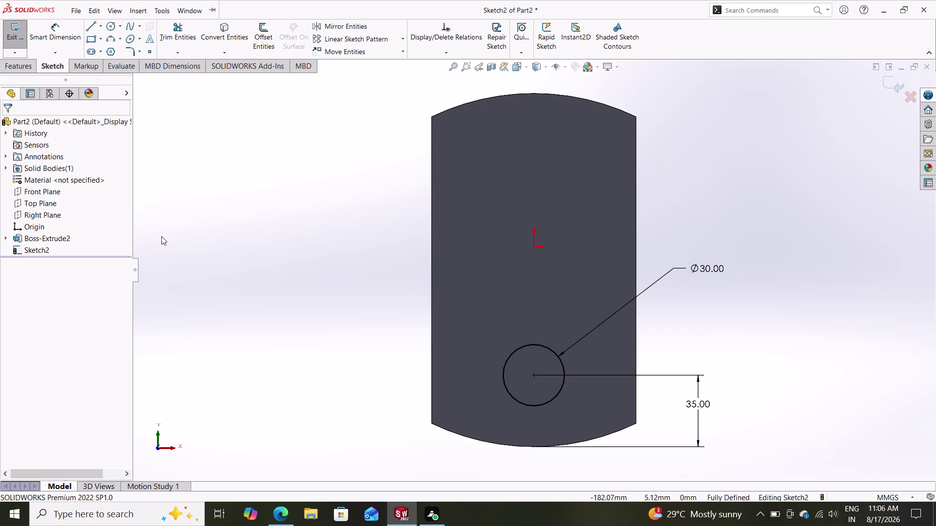
click(23, 68)
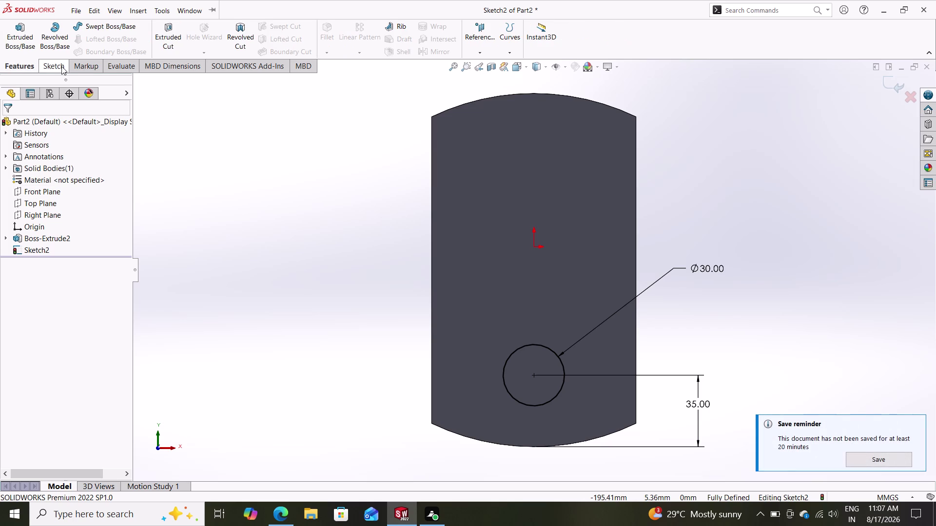
Extrude-cut the 30 mm circle Blind 6 mm deep to create Cut-Extrude1.
click(165, 41)
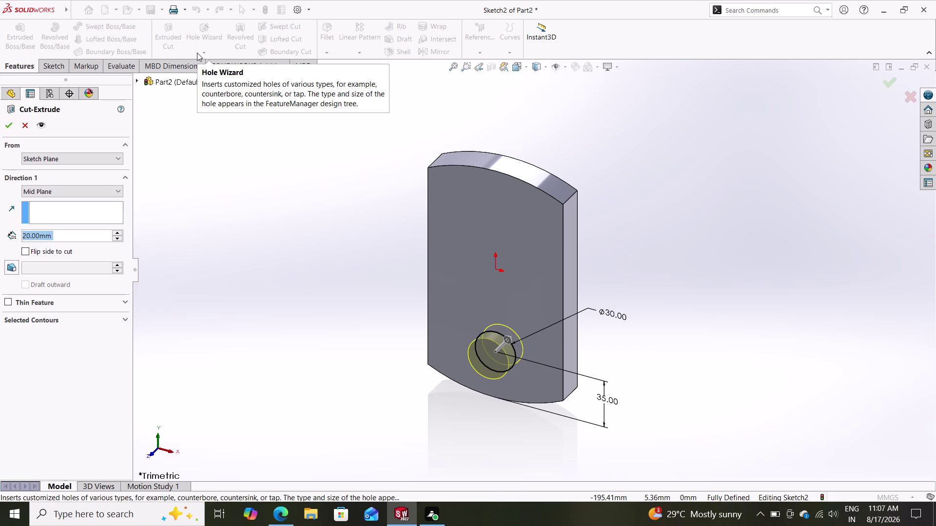
key(6)
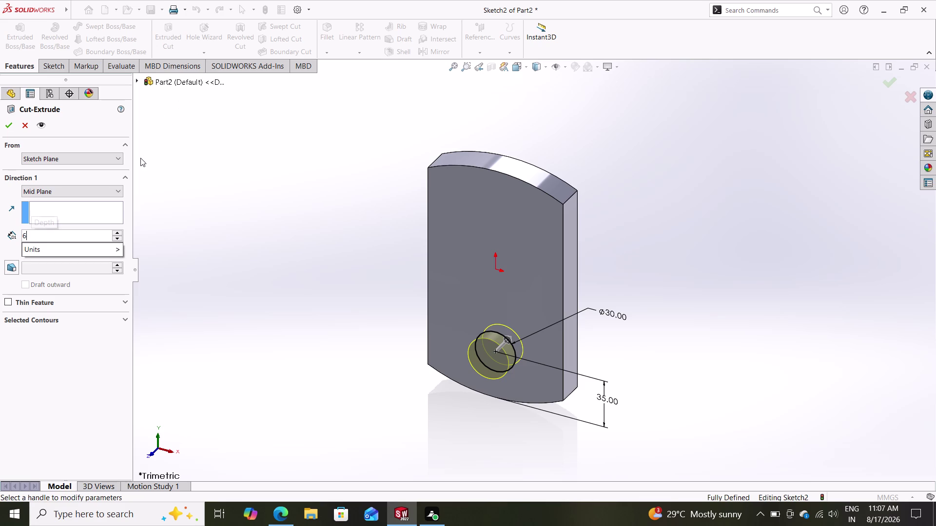
key(Return)
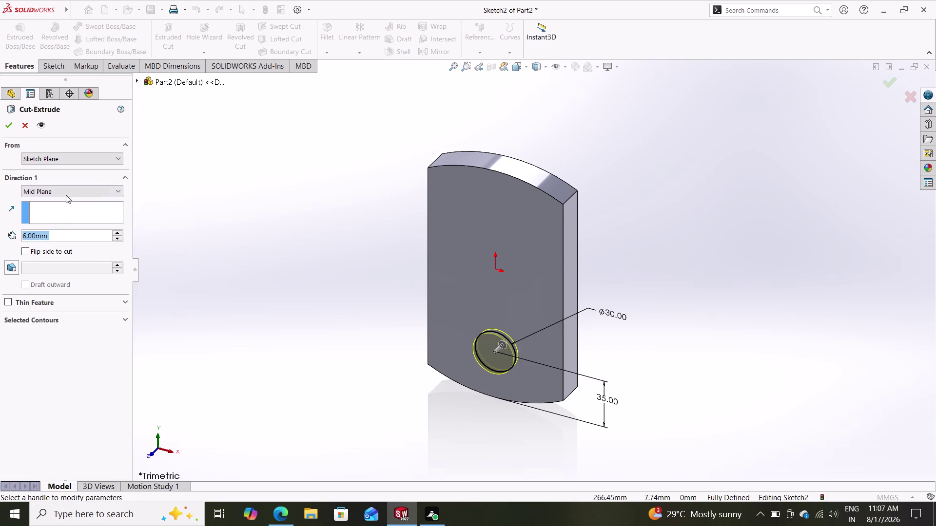
click(82, 190)
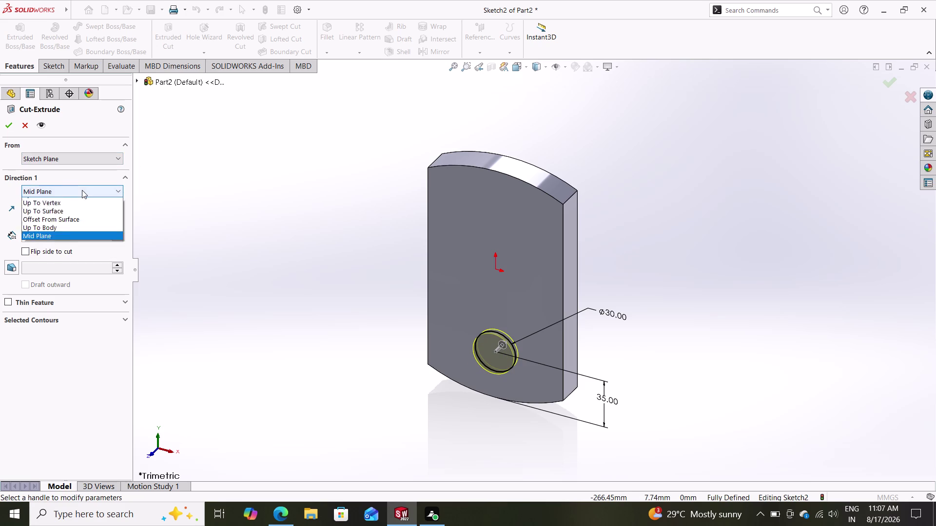
click(77, 200)
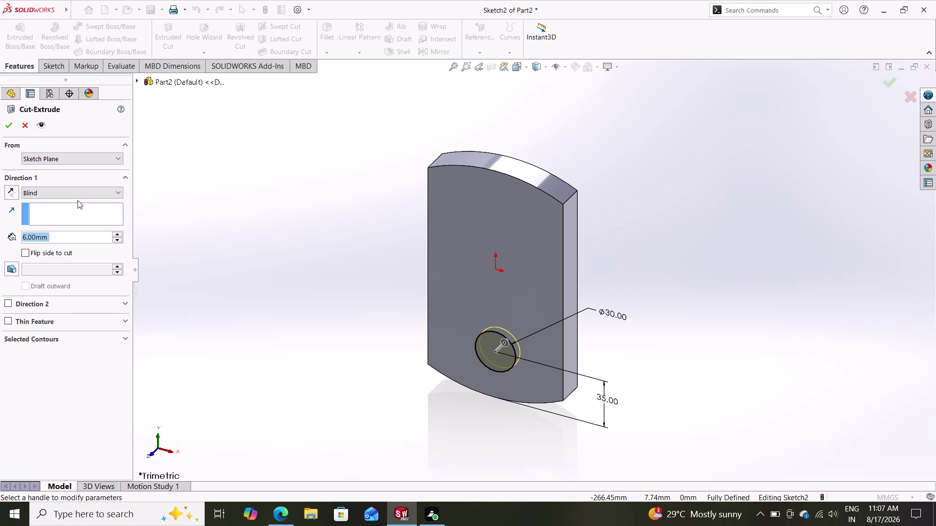
click(4, 125)
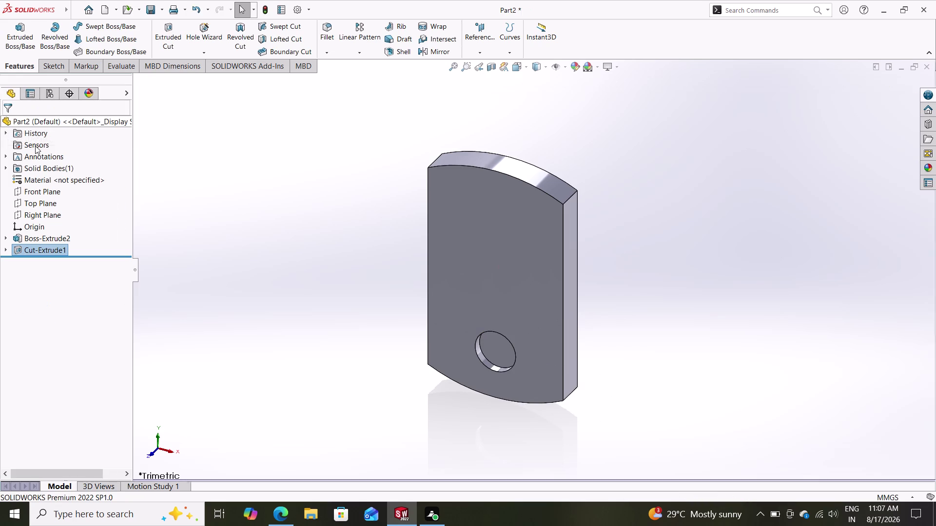
click(500, 351)
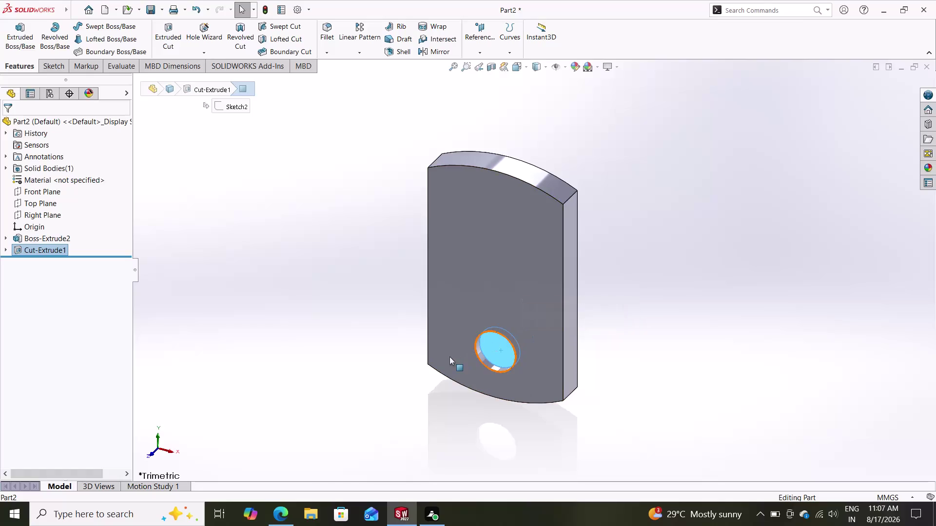
Sketch a circle on the front face, centred on the recess centre.
click(457, 352)
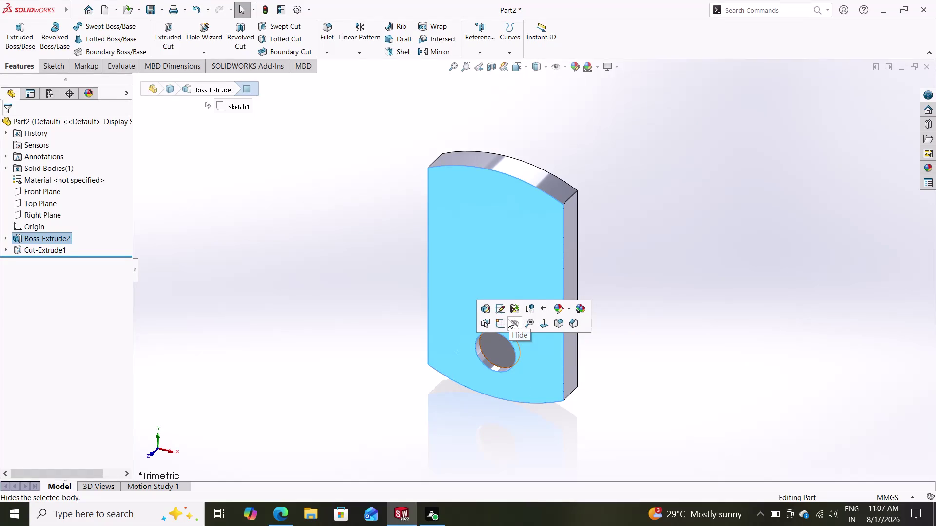
click(502, 326)
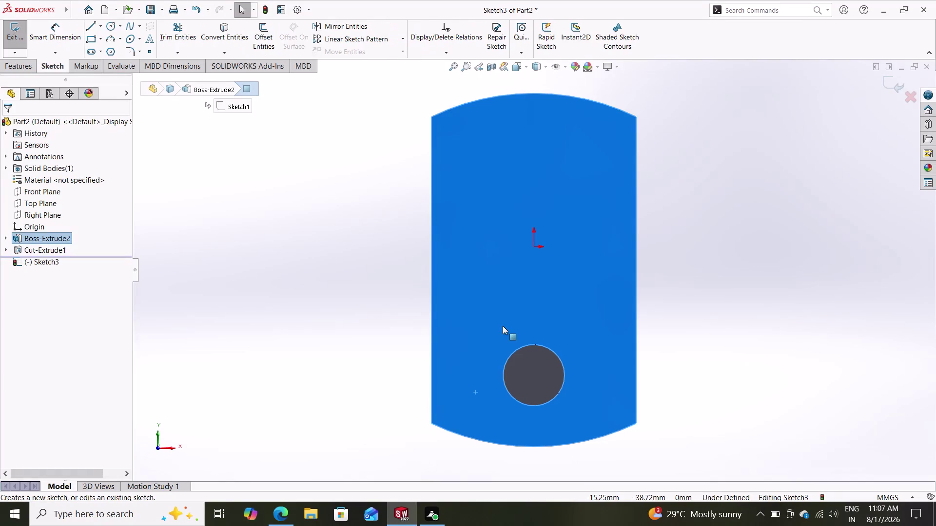
click(110, 28)
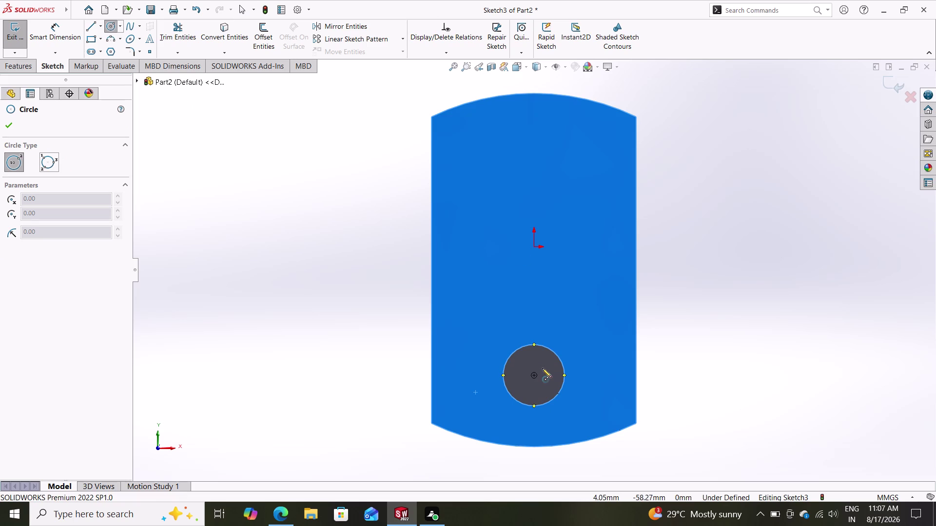
click(535, 378)
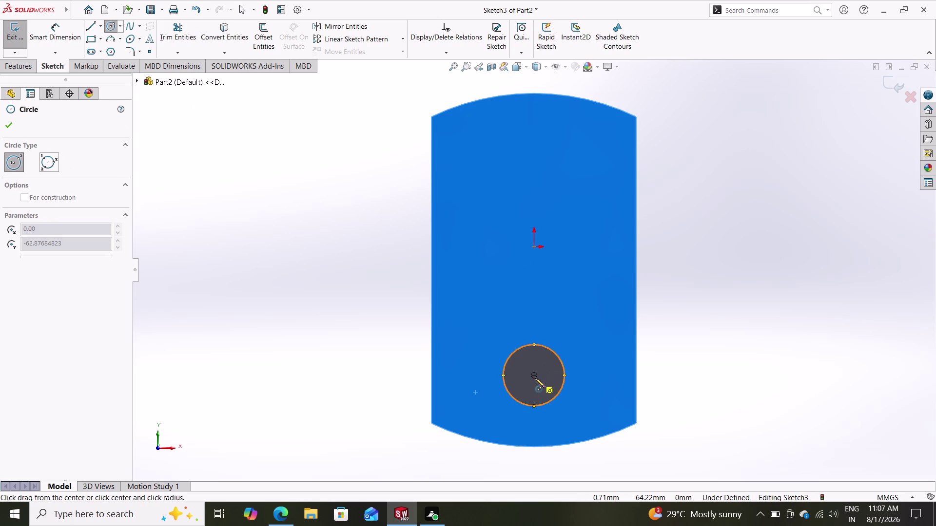
click(573, 399)
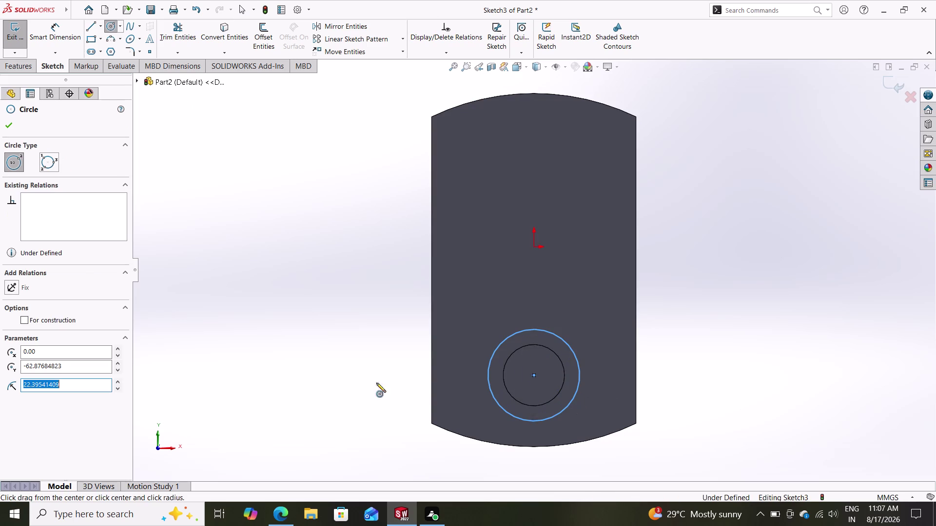
click(50, 37)
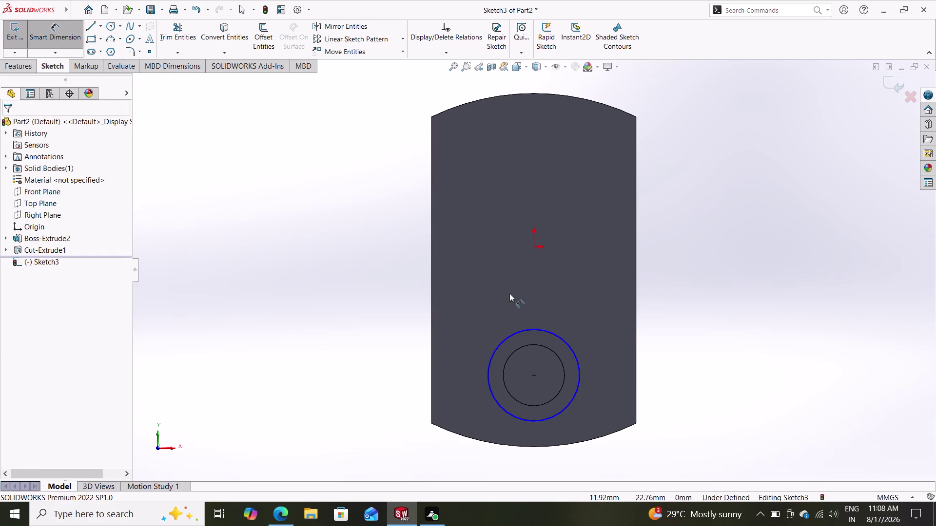
Give the new circle a 22 mm diameter dimension, fully defining the sketch.
click(565, 341)
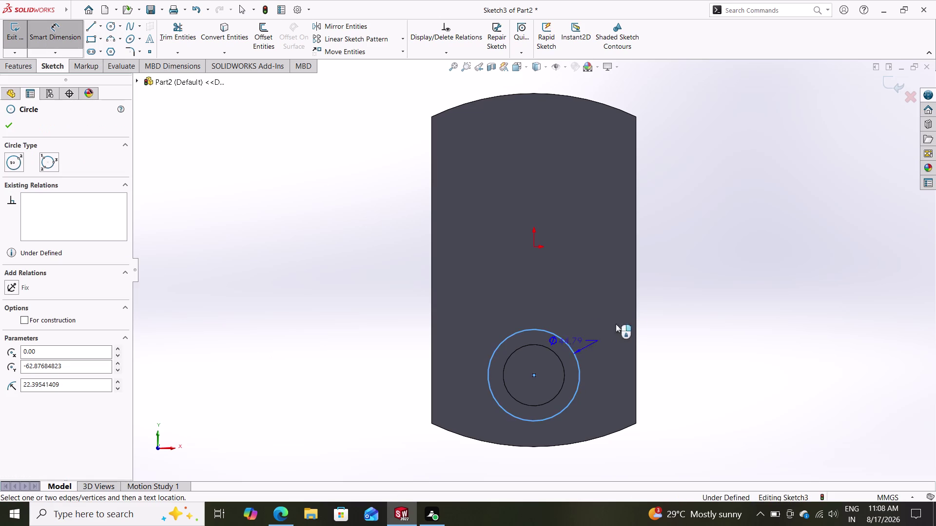
click(721, 303)
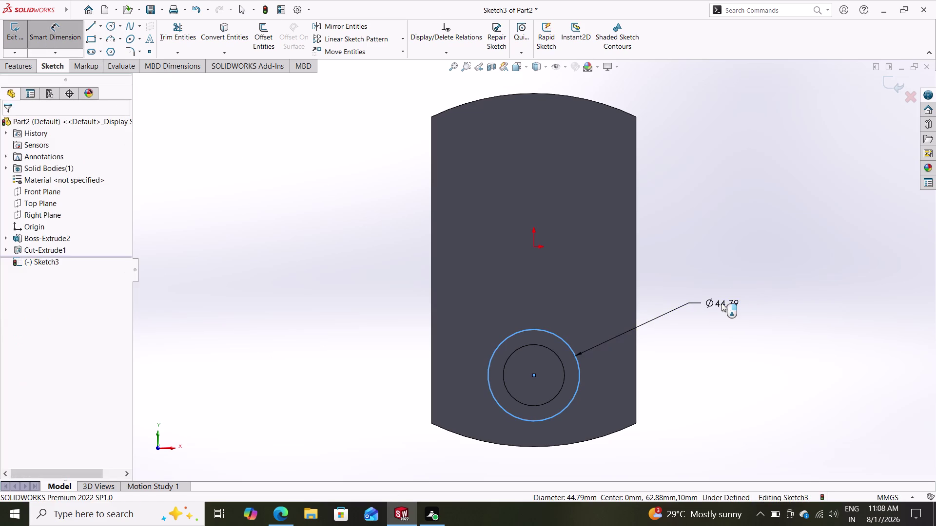
text(22)
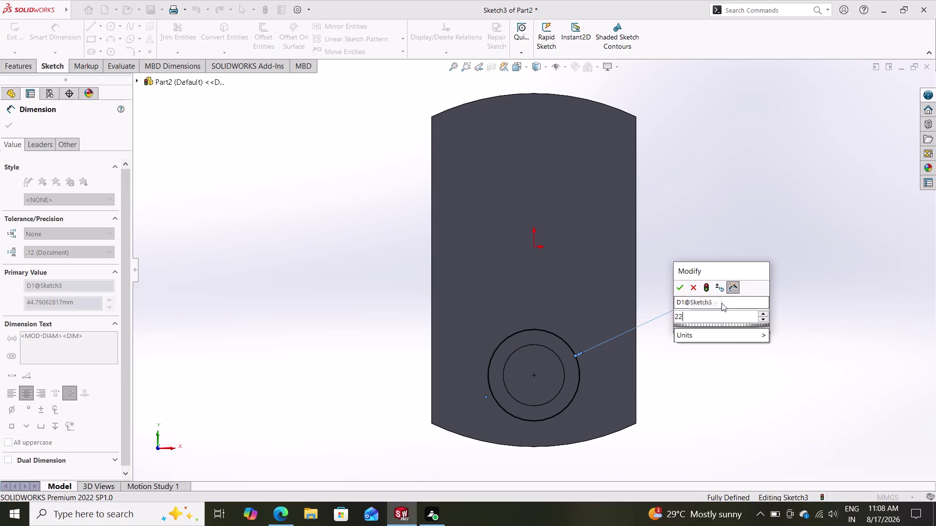
key(Return)
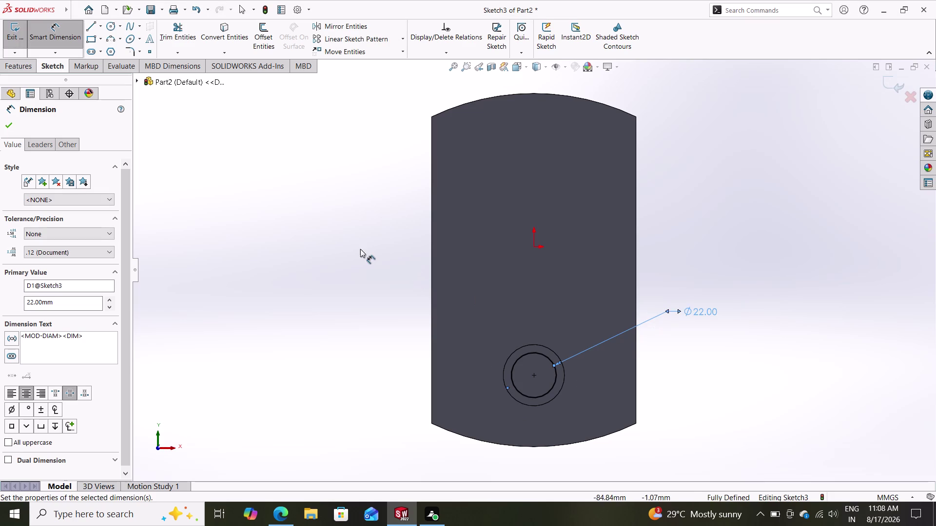
click(8, 128)
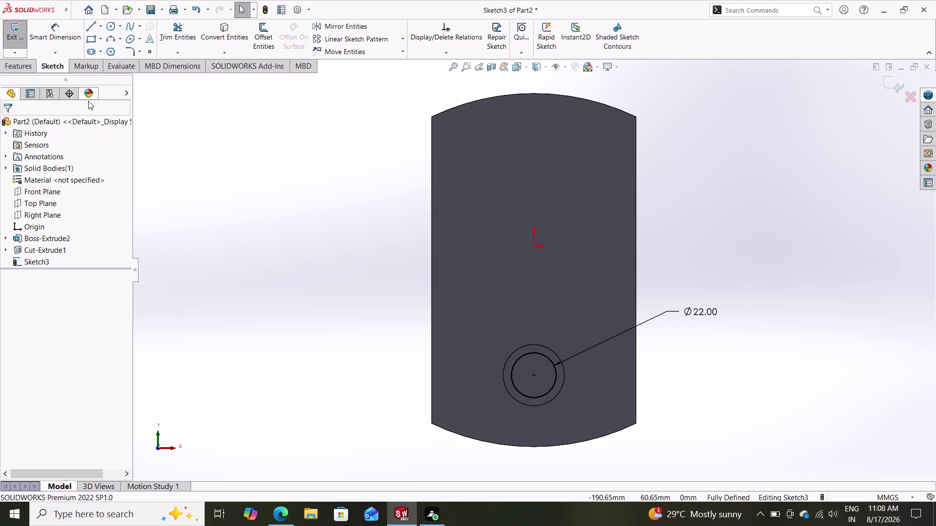
key(Escape)
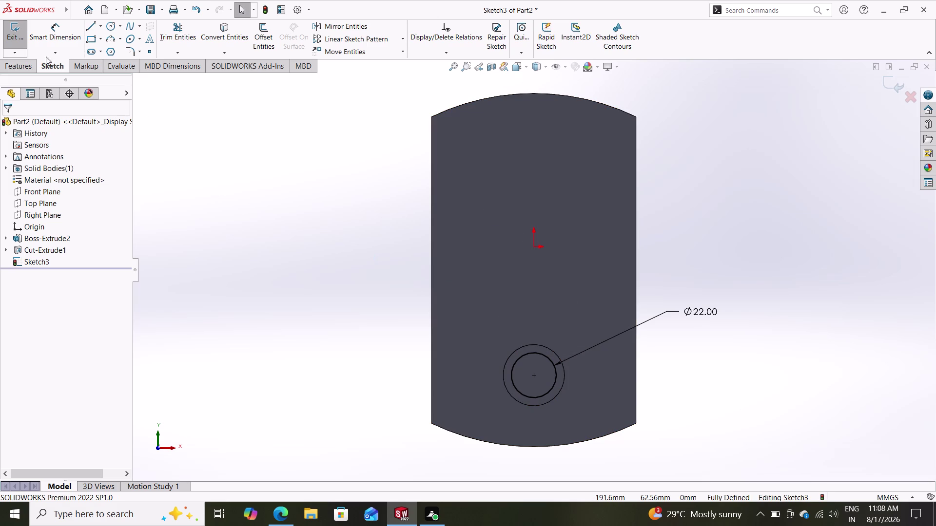
click(24, 68)
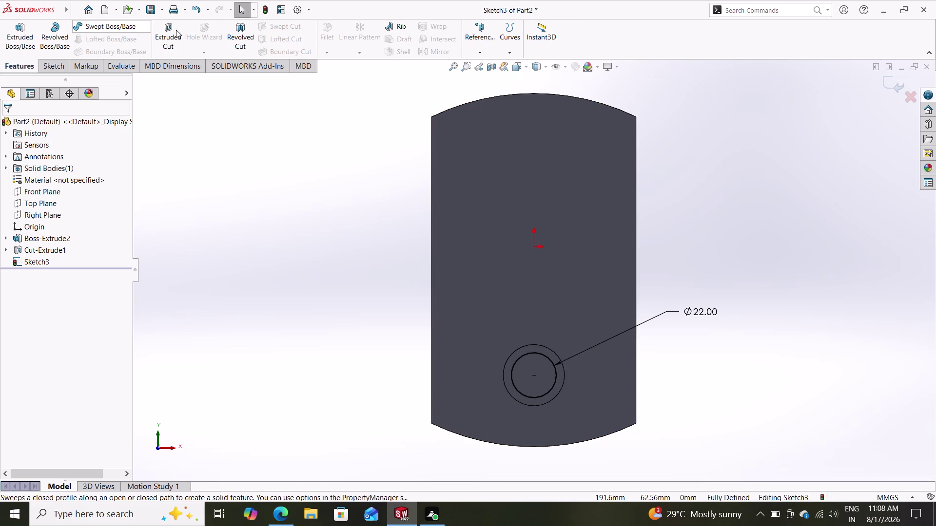
Extrude-cut the 22 mm circle Through All to create Cut-Extrude2.
click(170, 43)
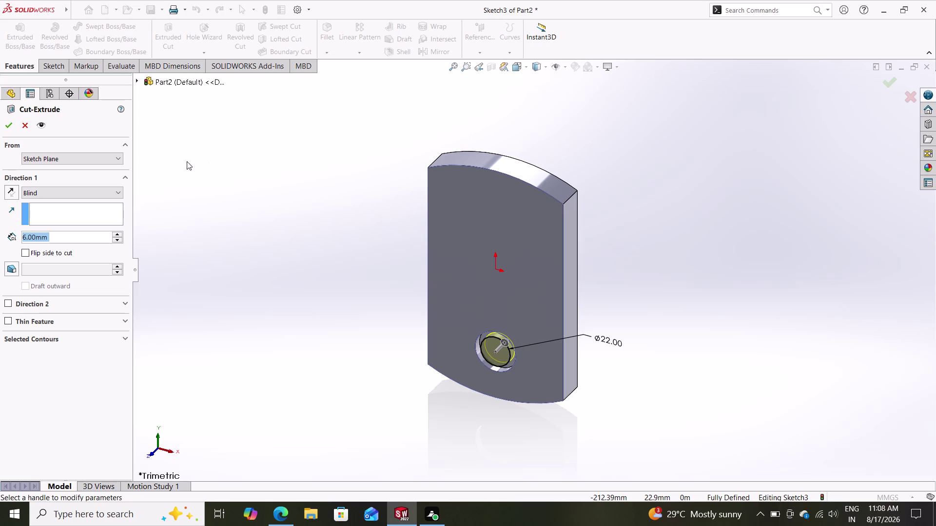
click(66, 189)
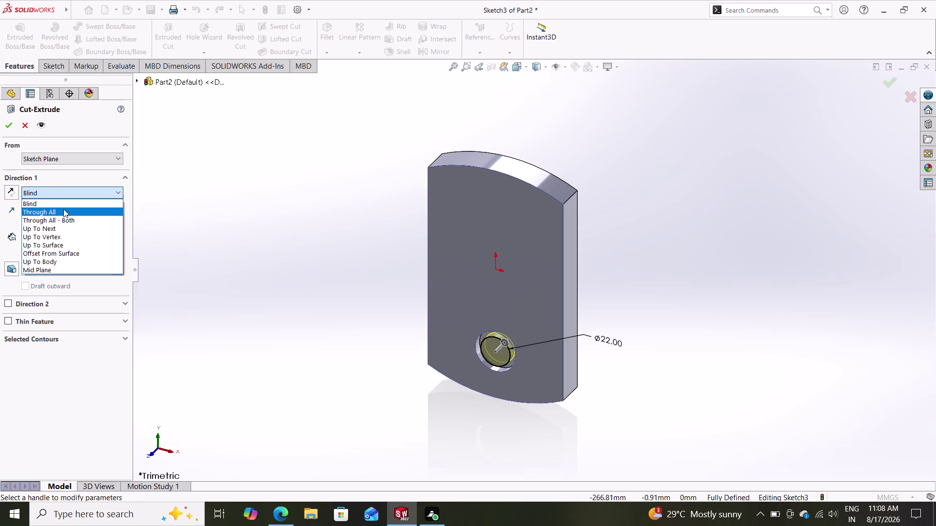
click(64, 209)
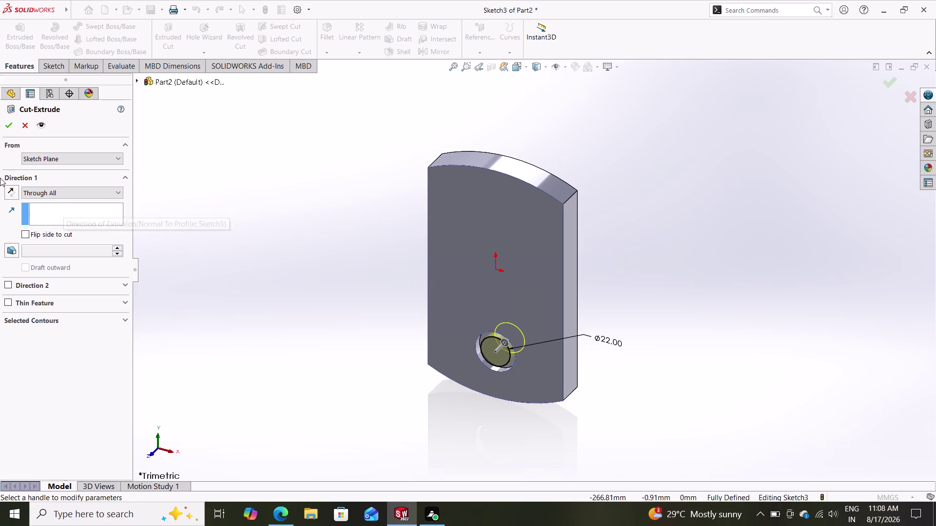
click(4, 129)
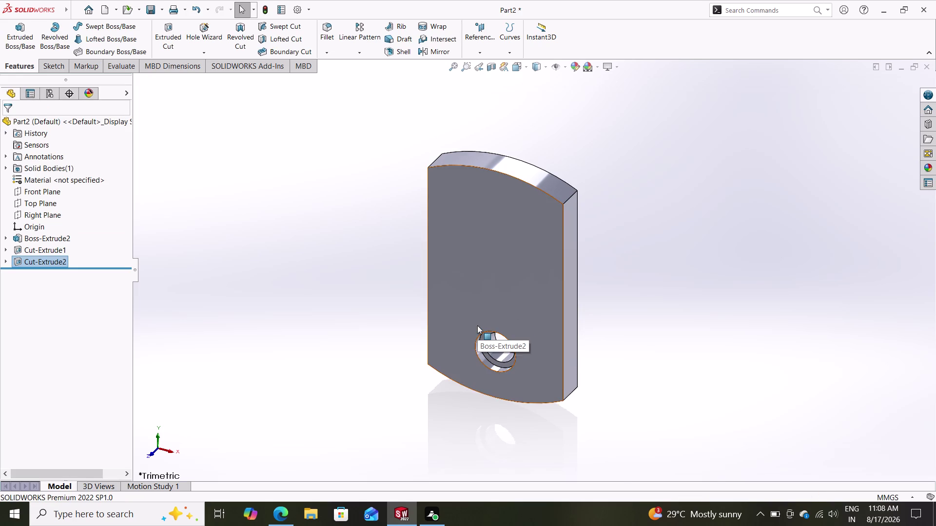
scroll(down, 3)
scroll(down, 3)
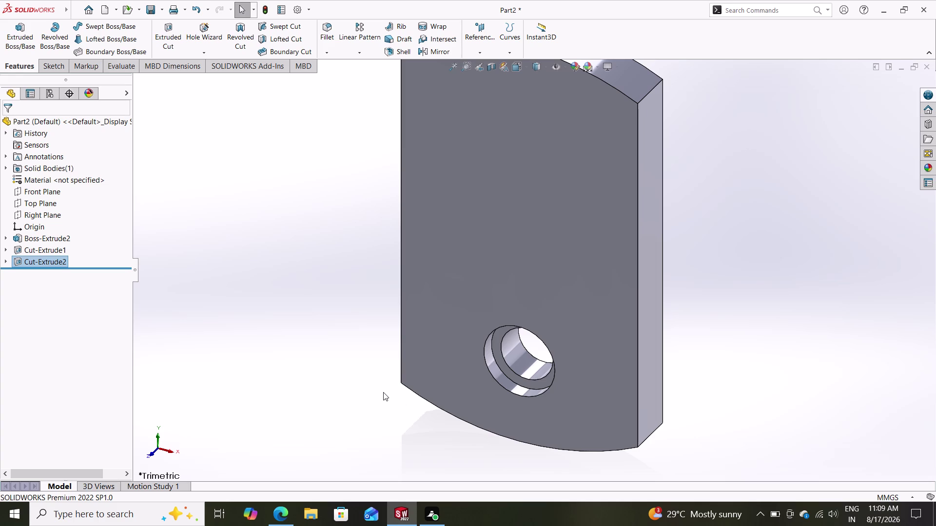
middle_drag(383, 392, 414, 403)
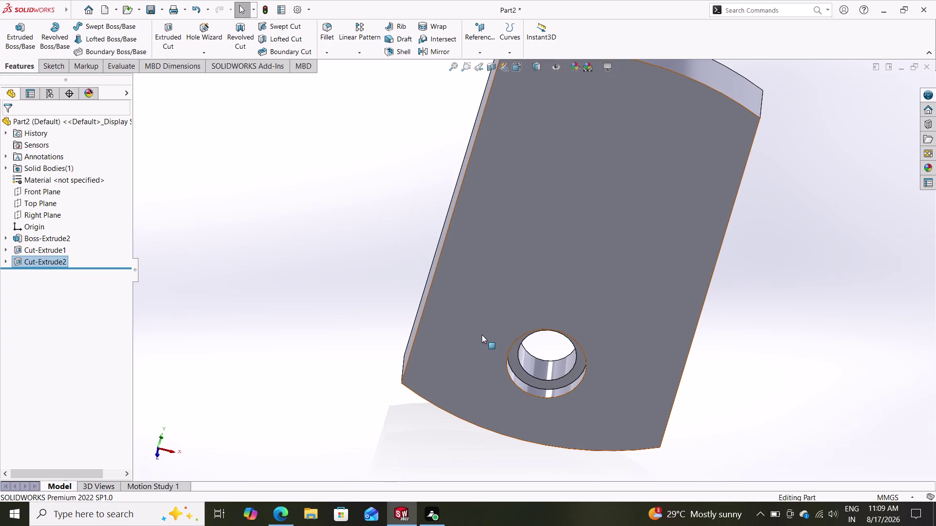
Open Sketch4 on the plate's front face, viewed normal to it.
click(520, 241)
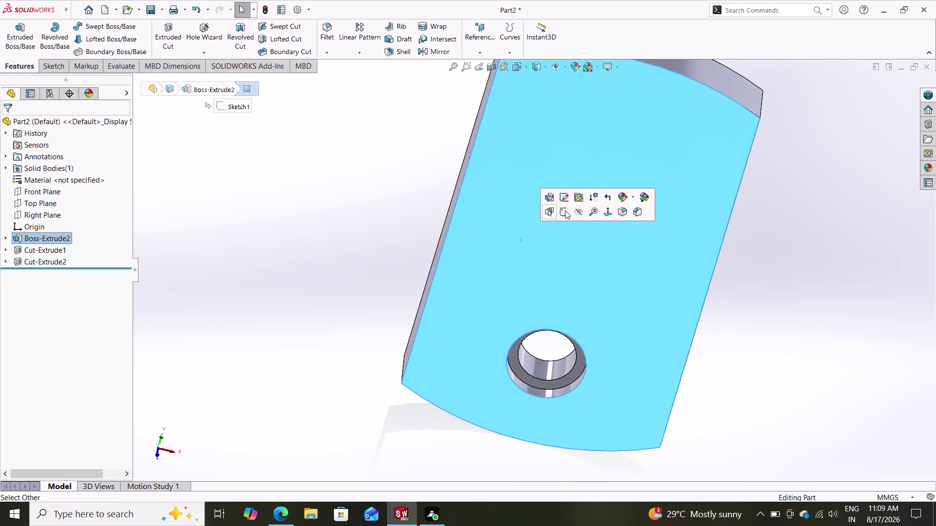
click(565, 211)
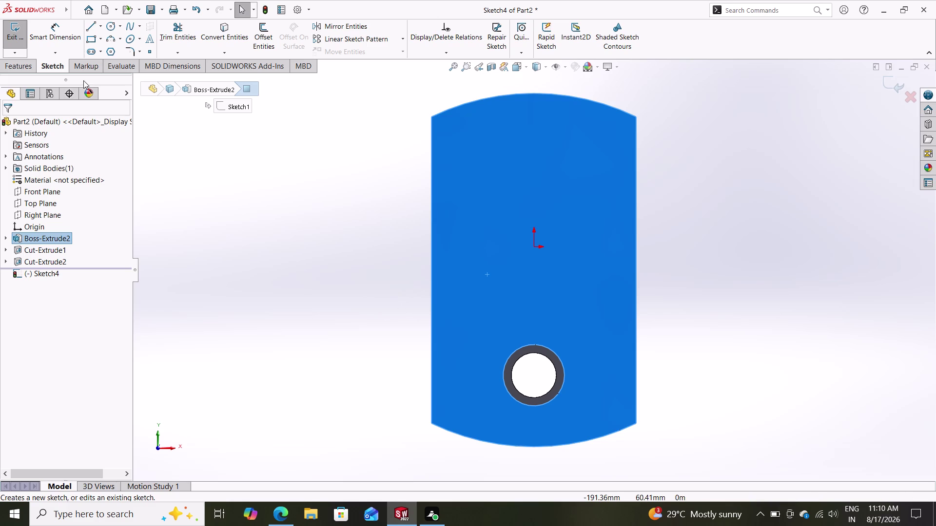
Draw a Centerpoint Arc Slot above the origin, setting its arc ends and width.
click(102, 55)
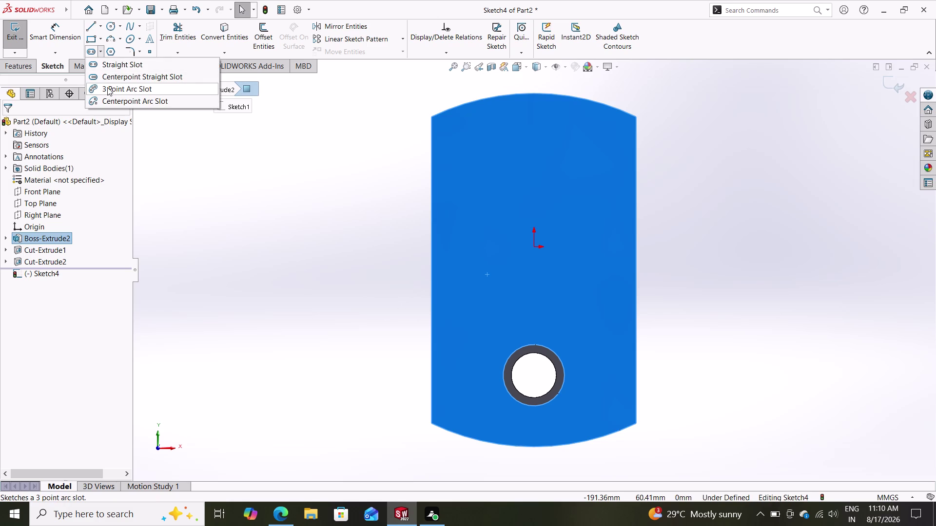
click(108, 88)
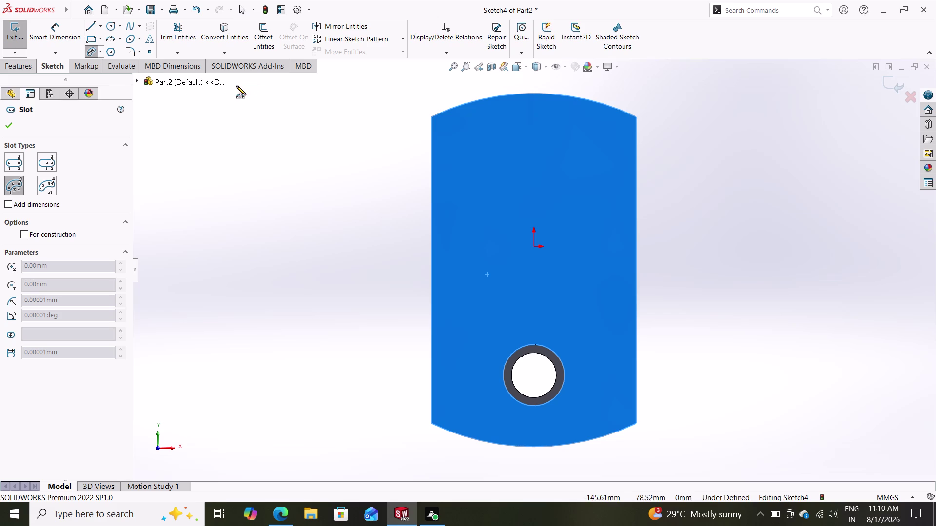
click(468, 184)
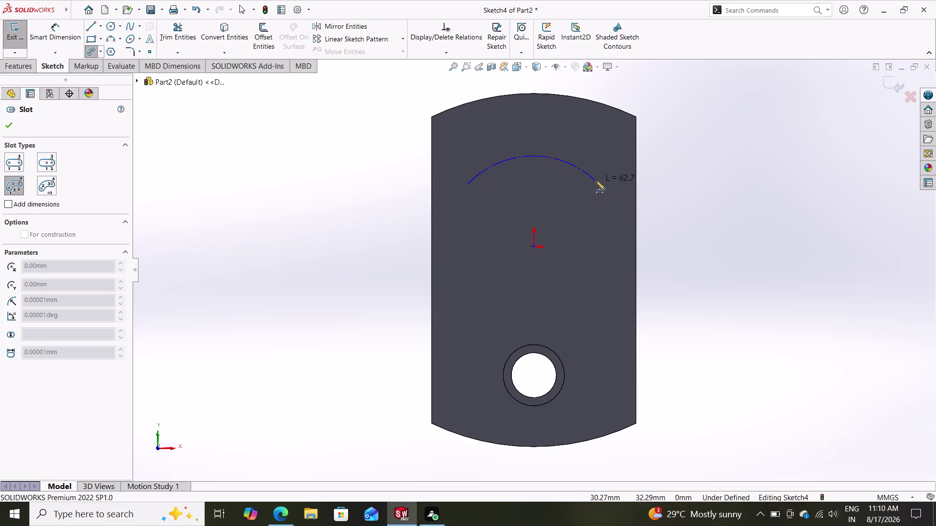
click(598, 184)
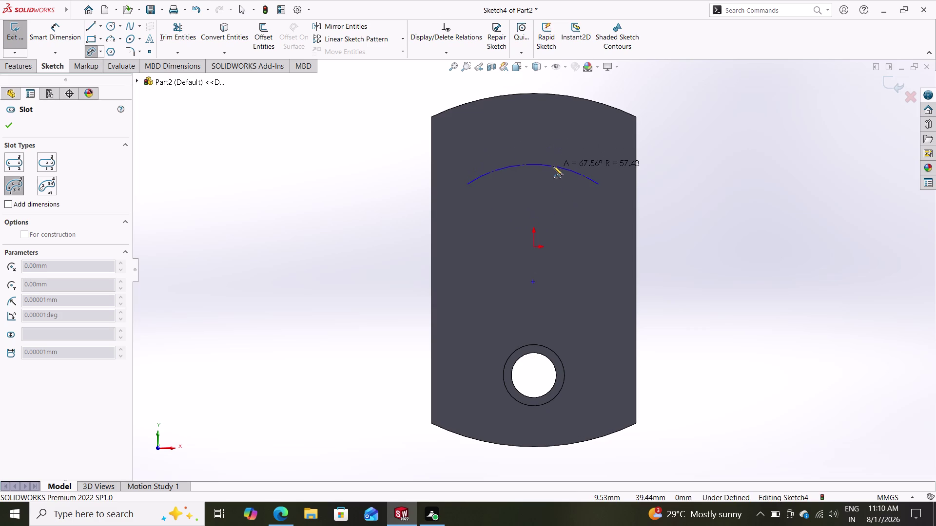
click(554, 169)
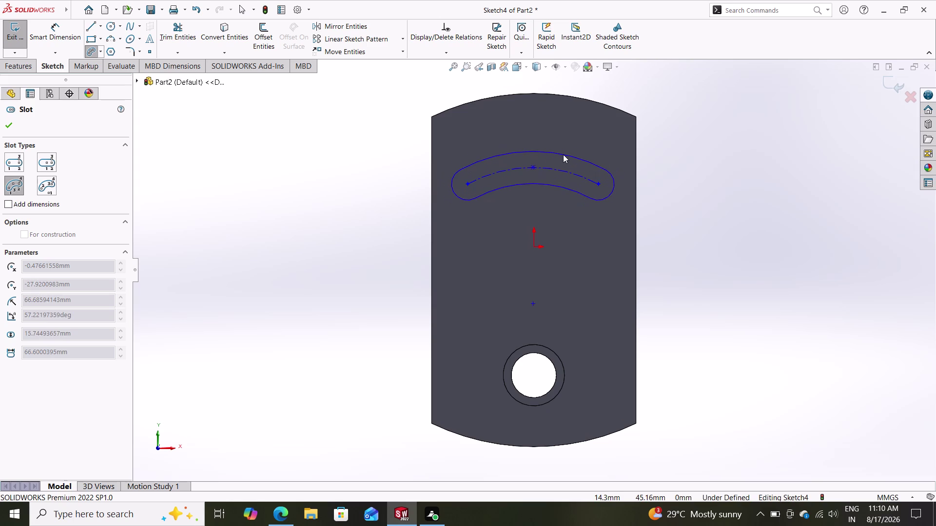
click(561, 157)
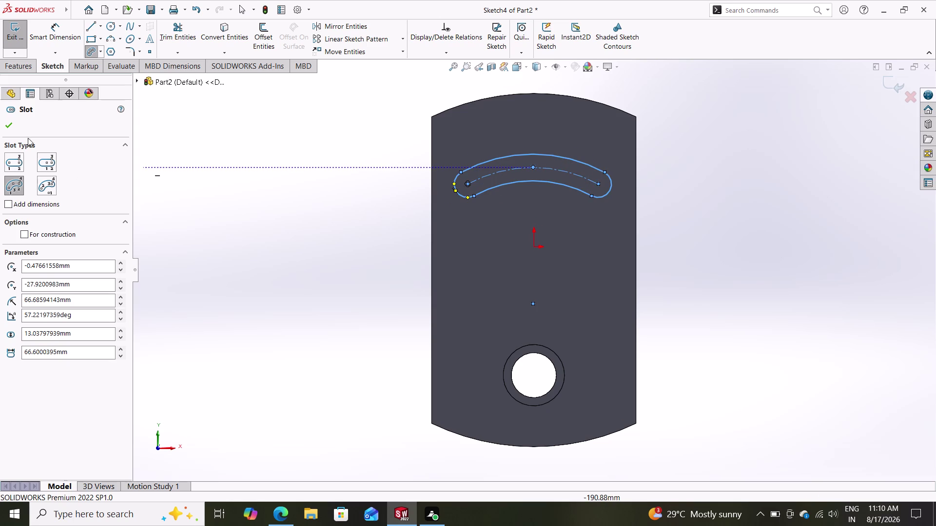
click(12, 122)
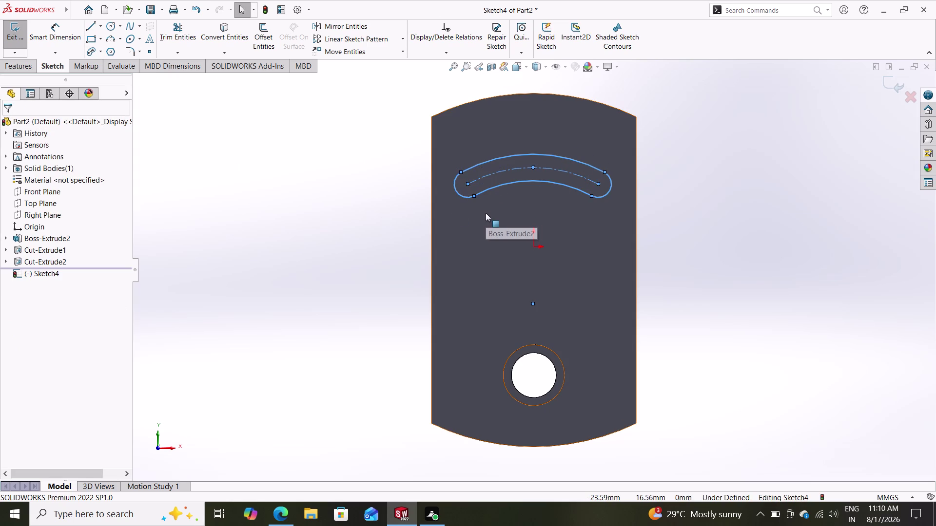
click(533, 167)
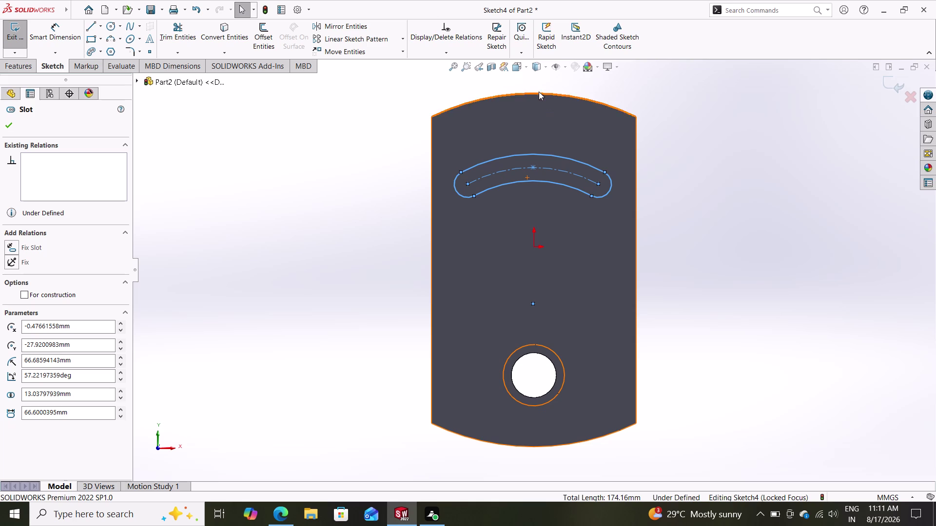
click(536, 91)
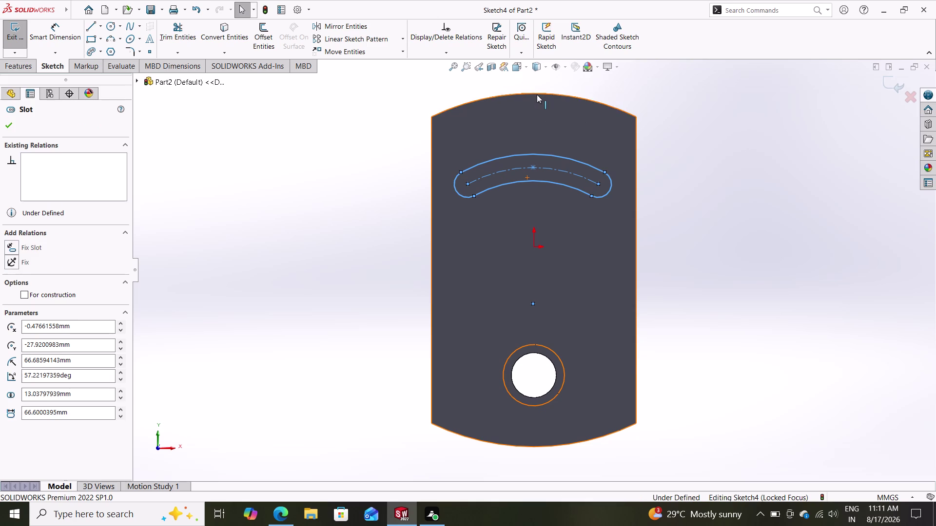
click(537, 93)
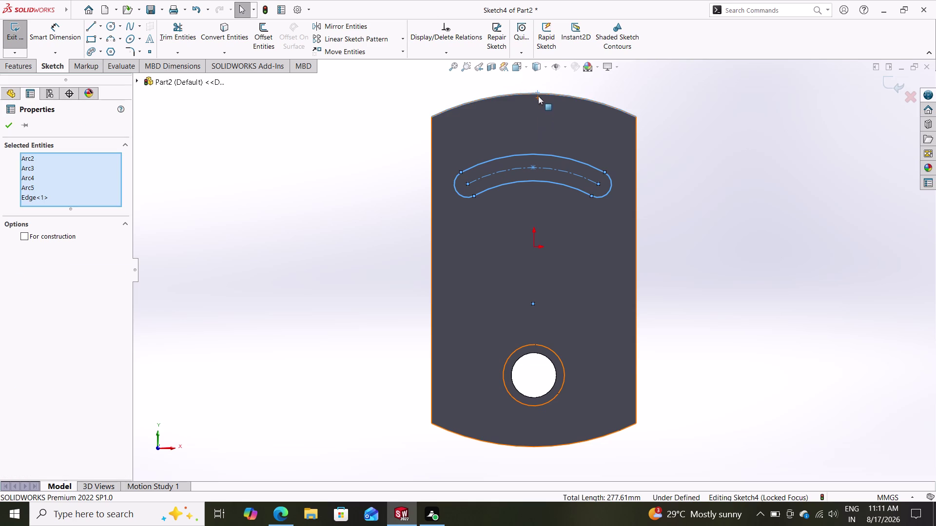
click(536, 93)
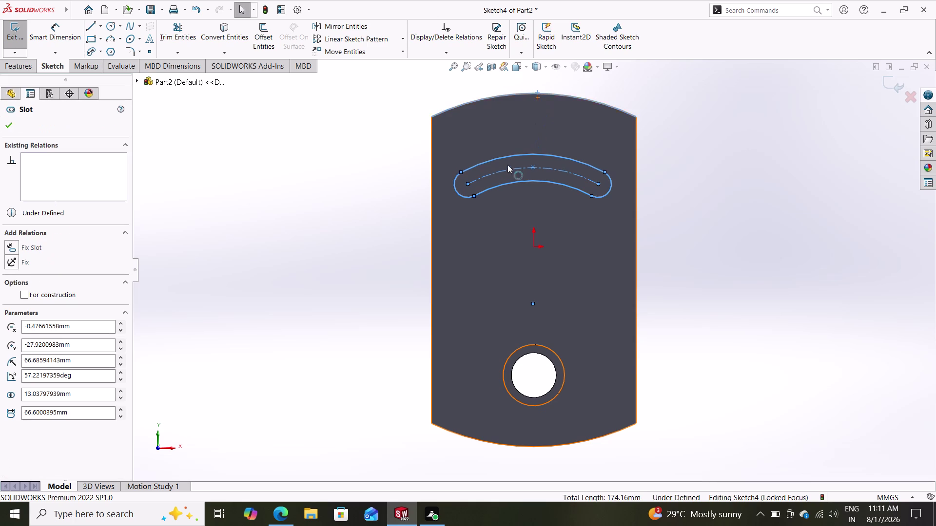
key(Escape)
key(Escape)
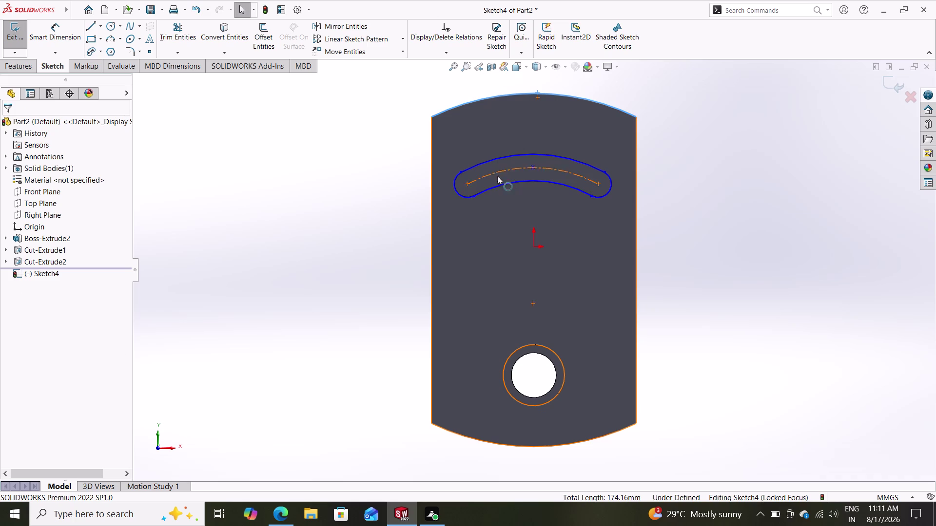
key(Escape)
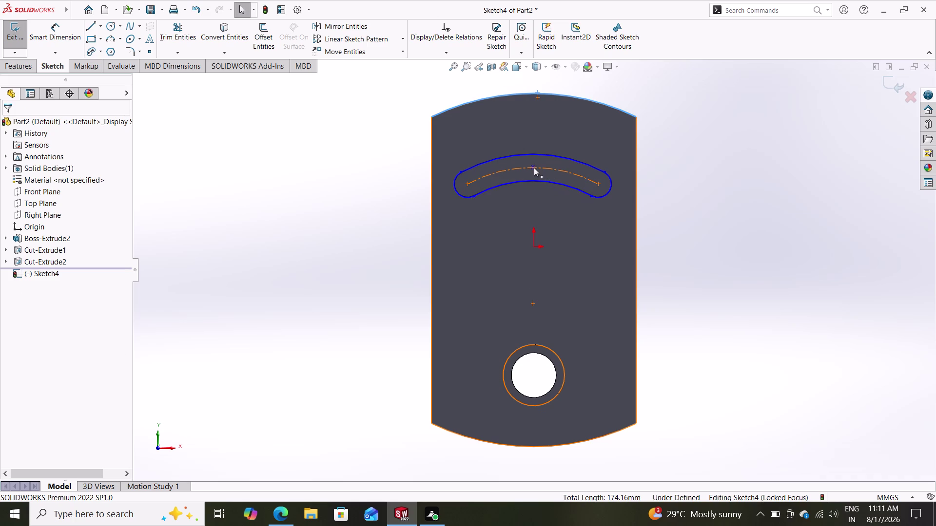
click(533, 167)
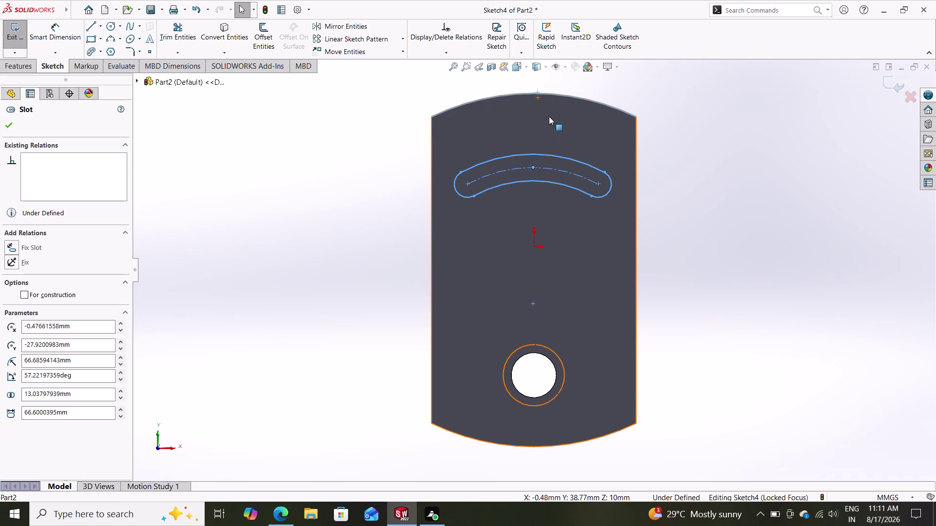
click(537, 93)
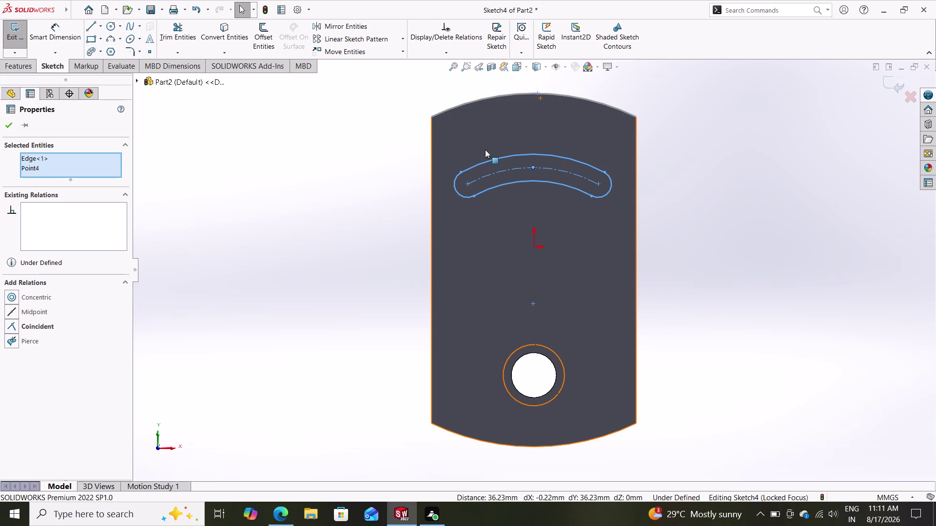
key(Escape)
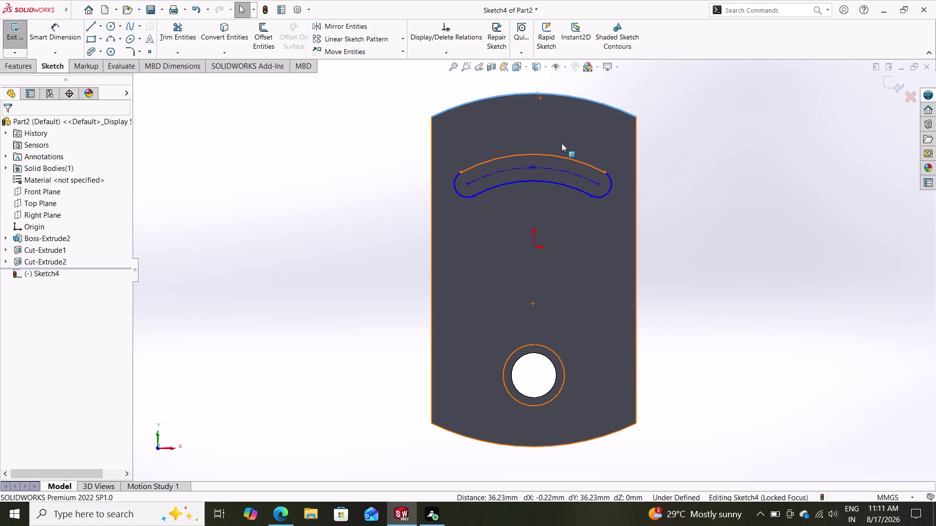
scroll(up, 3)
scroll(down, 3)
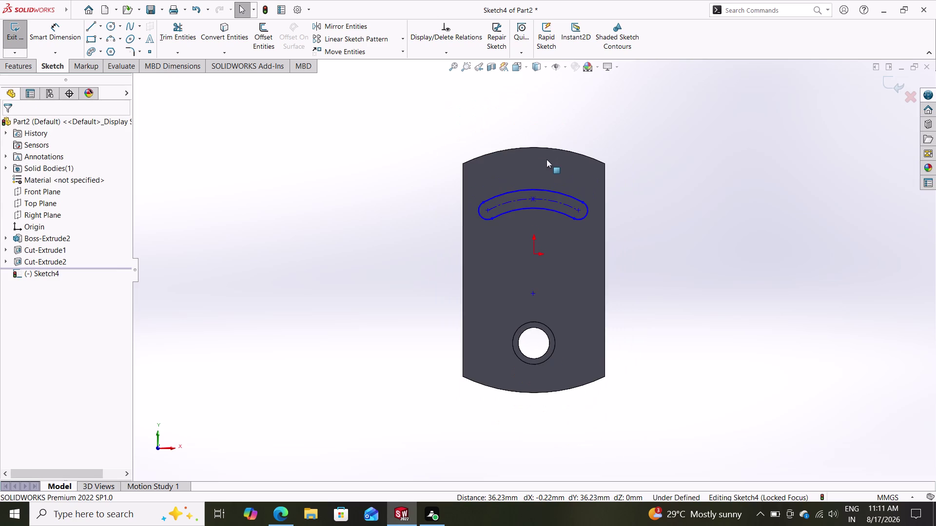
scroll(down, 3)
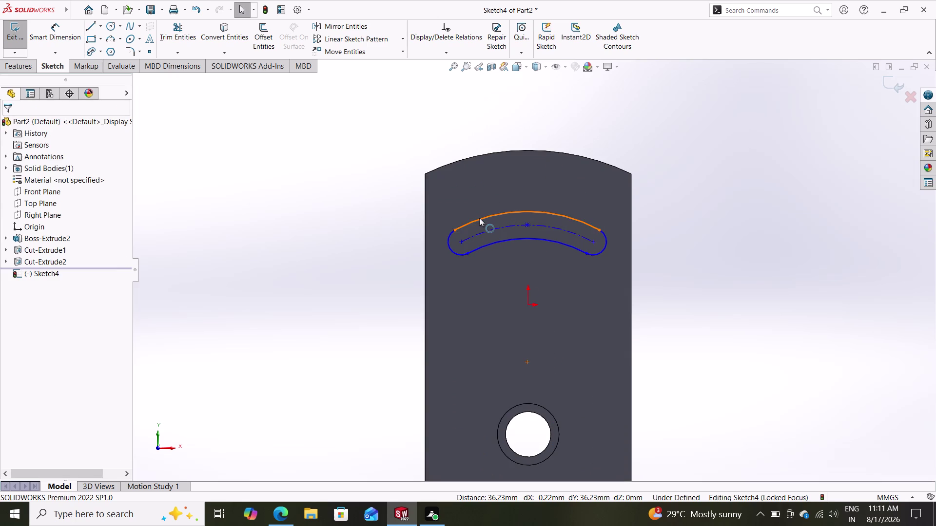
click(103, 25)
click(104, 51)
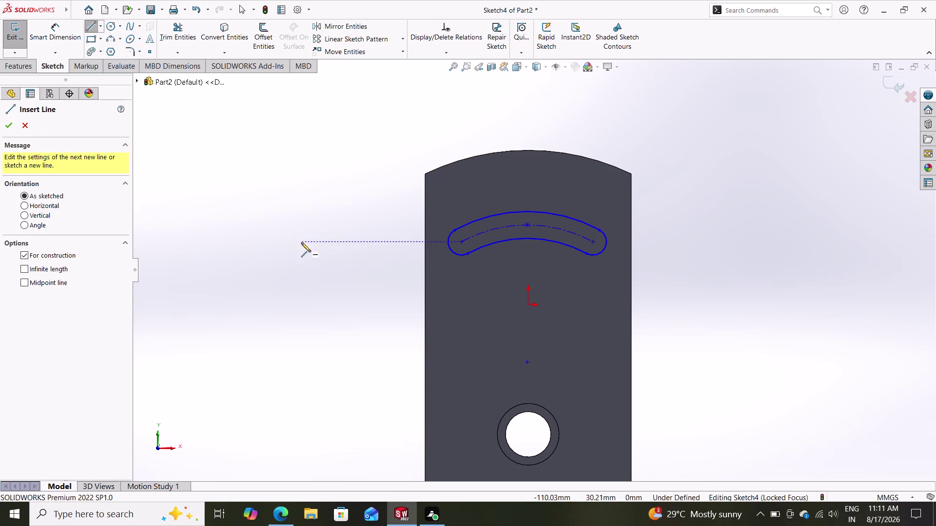
Draw a centerline from the origin to the top edge, made Vertical with the slot centre.
click(529, 305)
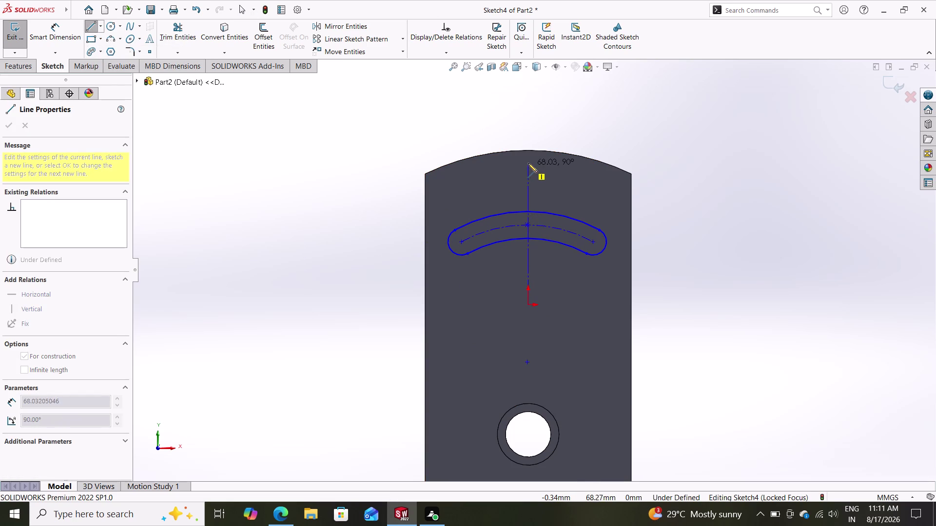
click(528, 150)
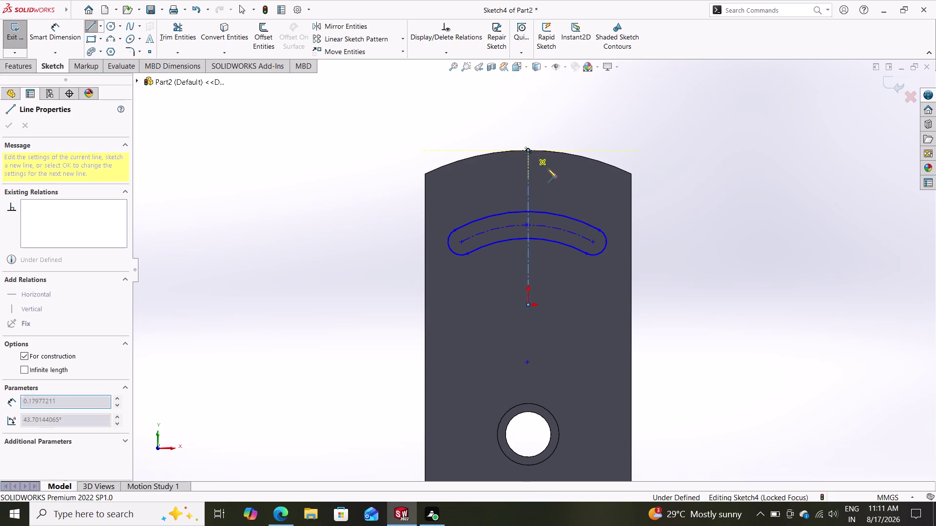
key(Escape)
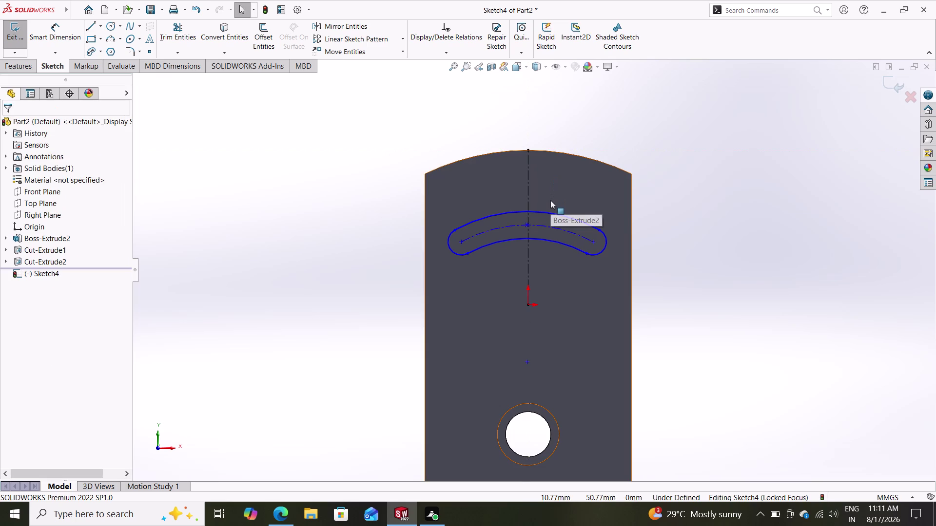
click(527, 224)
click(529, 149)
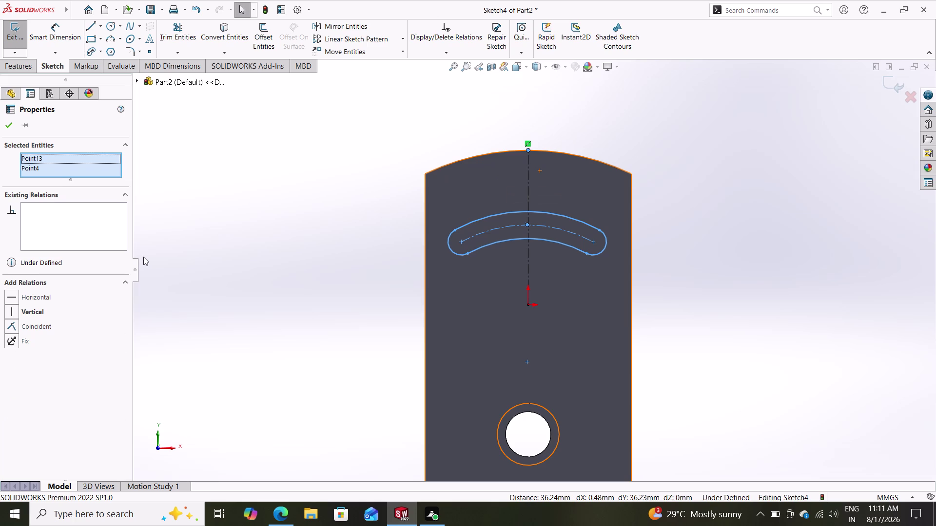
click(36, 311)
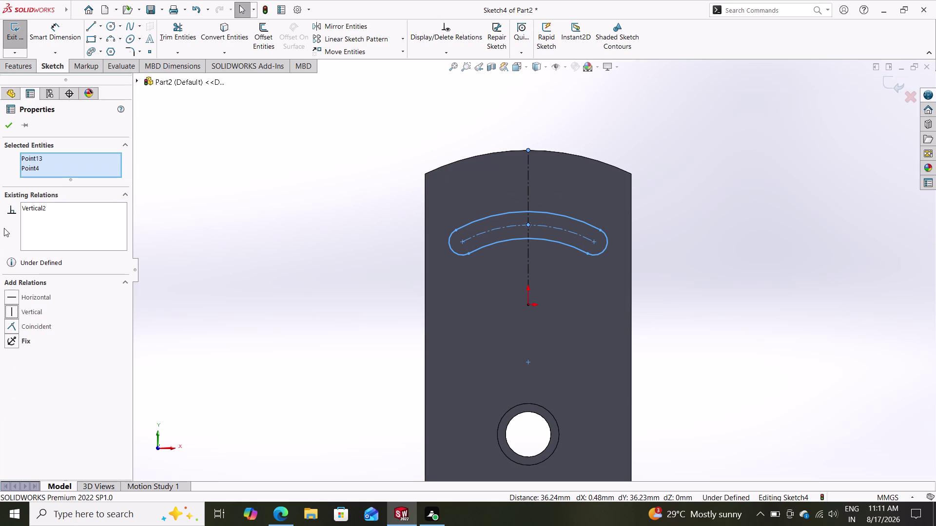
click(9, 122)
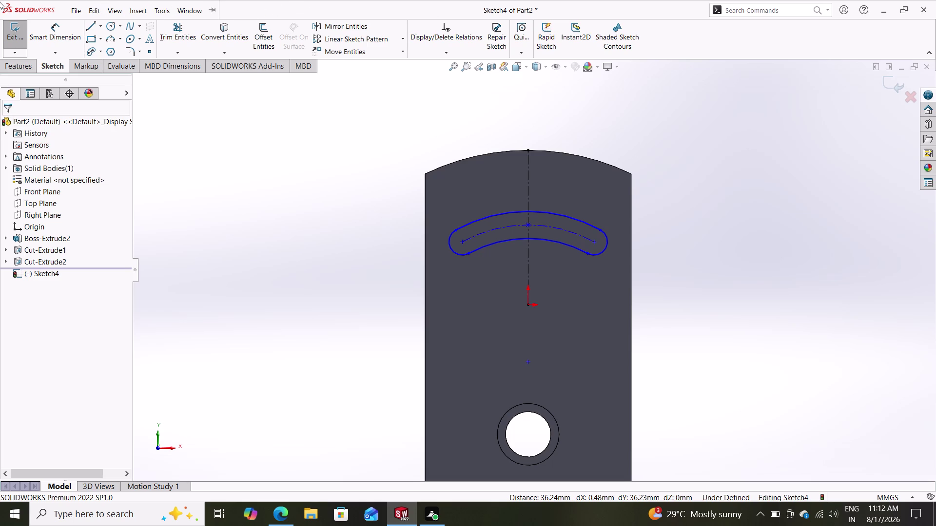
Add a 56 mm dimension between the slot end points and R8 on its end arc.
click(53, 37)
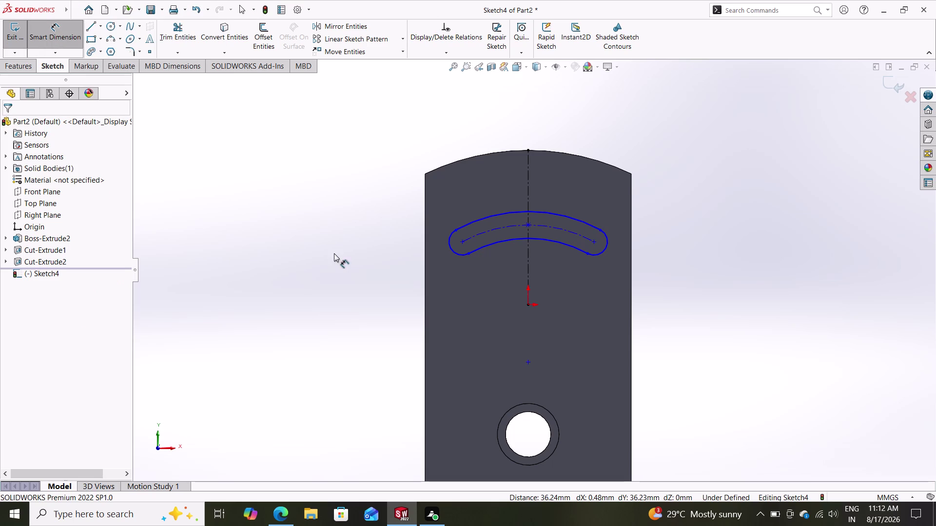
click(456, 230)
click(599, 230)
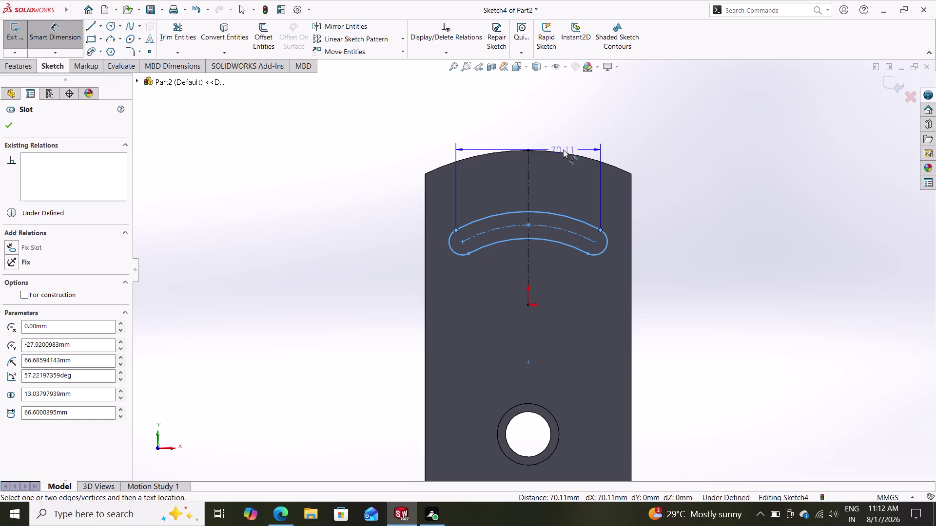
click(513, 116)
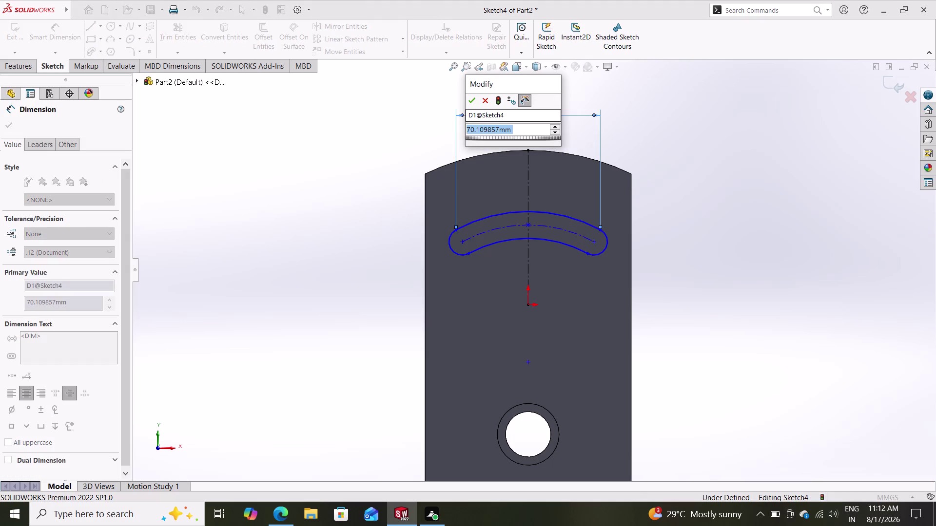
text(56)
key(Return)
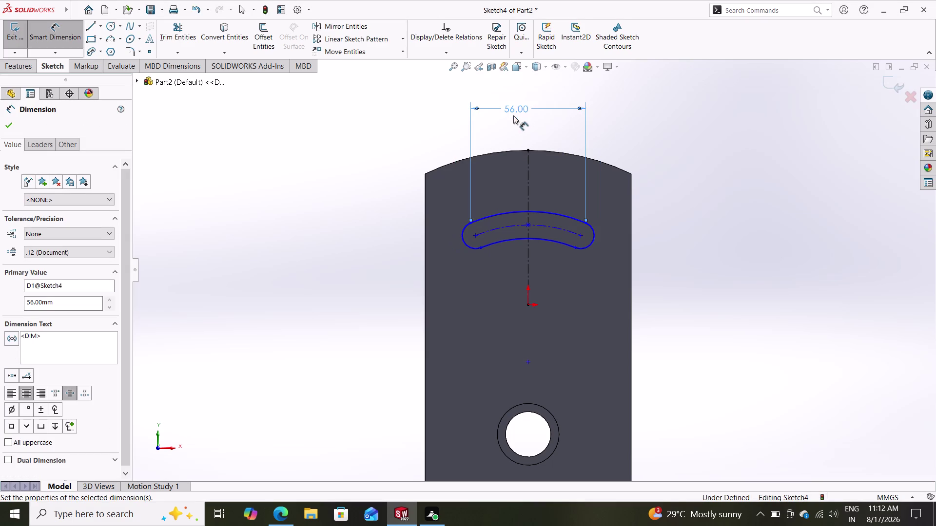
click(461, 239)
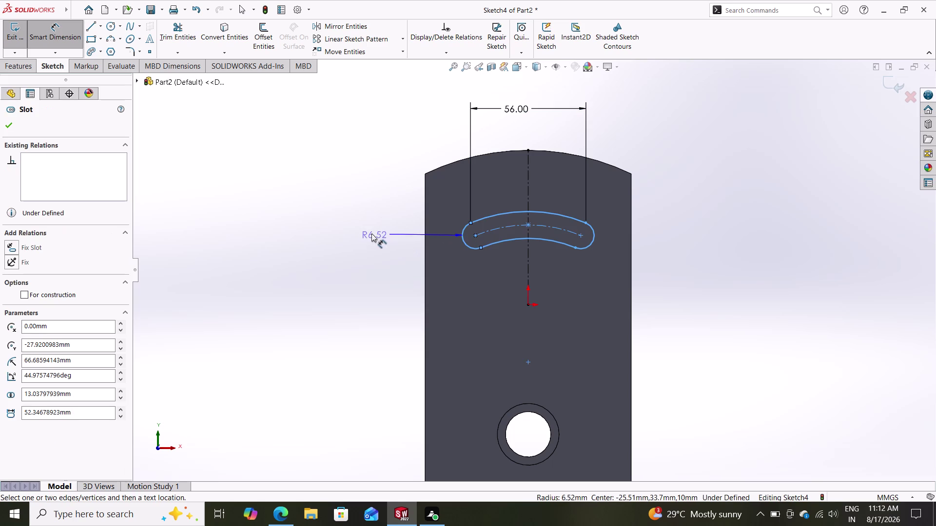
click(361, 230)
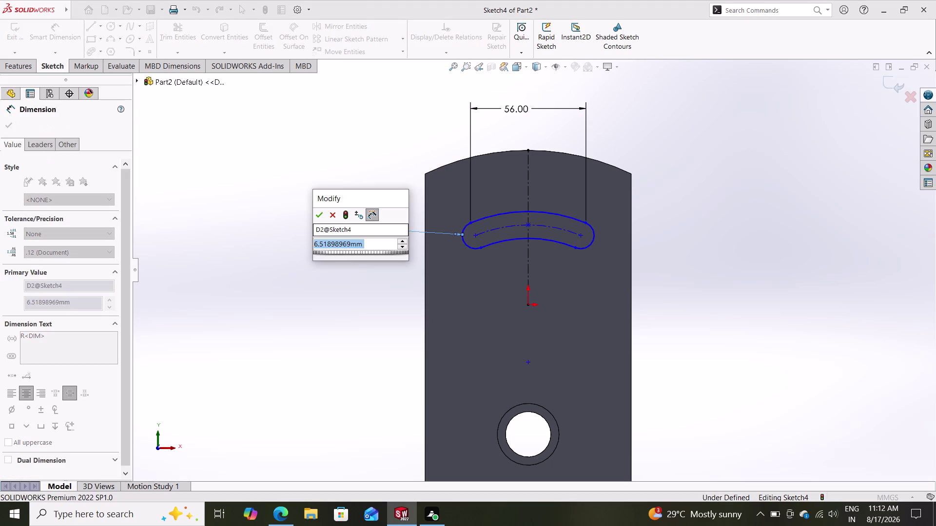
key(8)
key(Return)
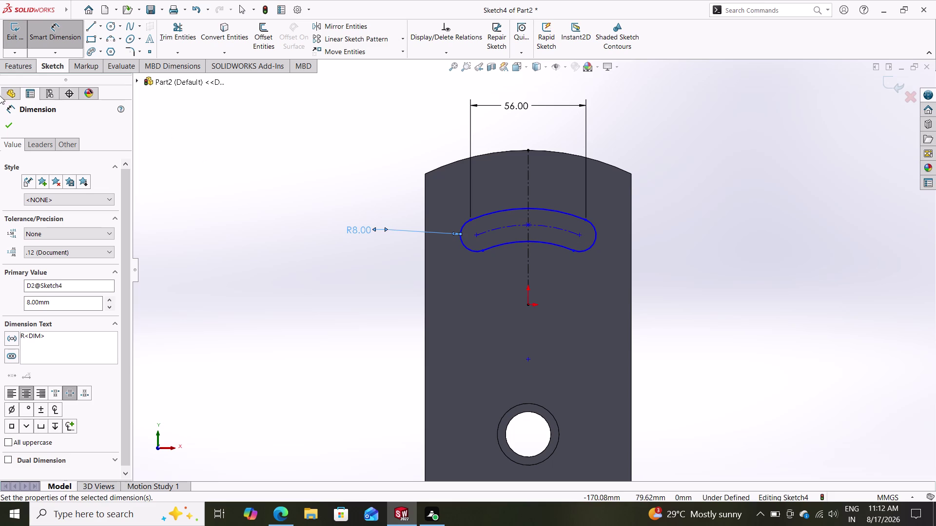
click(10, 126)
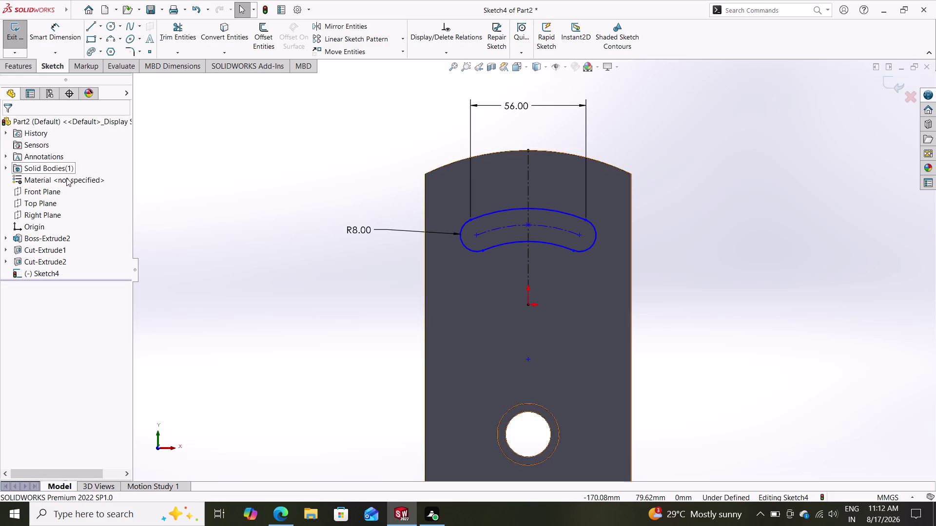